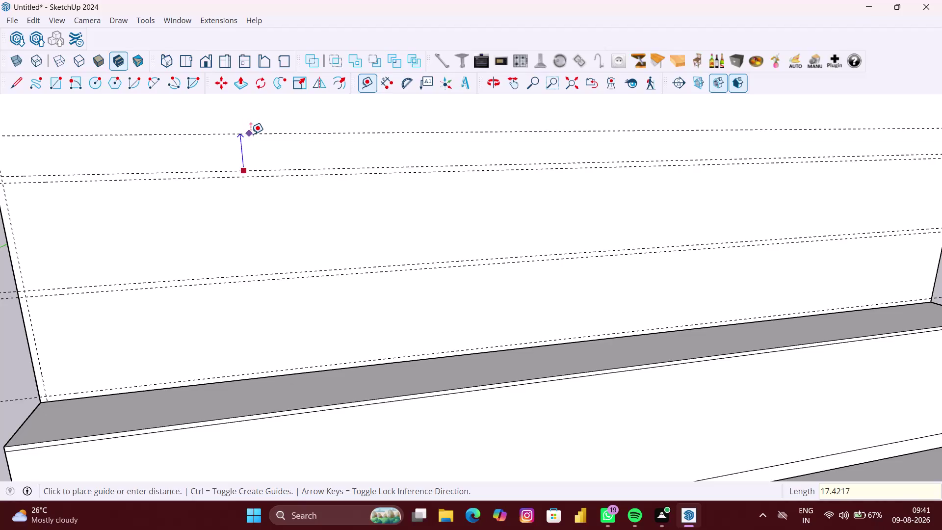
Place a horizontal guide 17.42 inches across the wall panel.
text(.42)
key(shift+quotedbl)
key(BackSpace)
key(BackSpace)
key(BackSpace)
key(BackSpace)
key(BackSpace)
key(BackSpace)
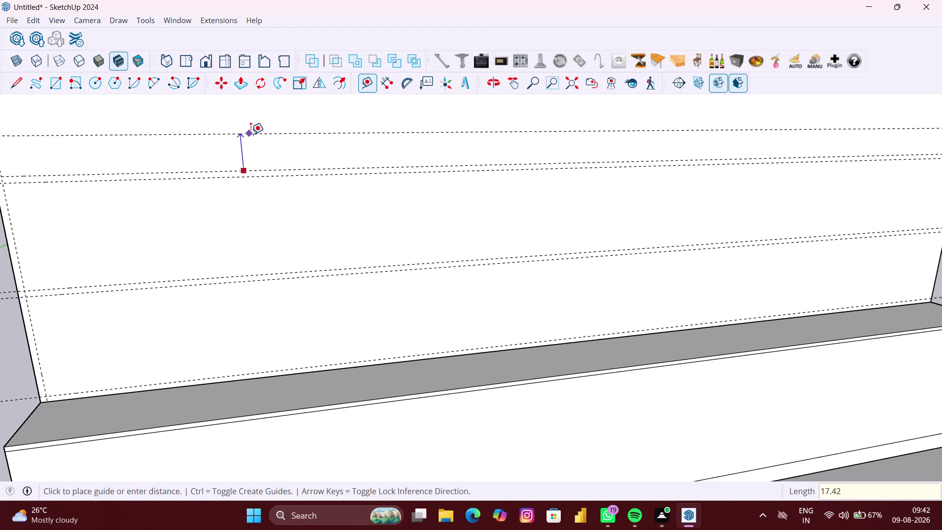
key(shift+quotedbl)
key(Return)
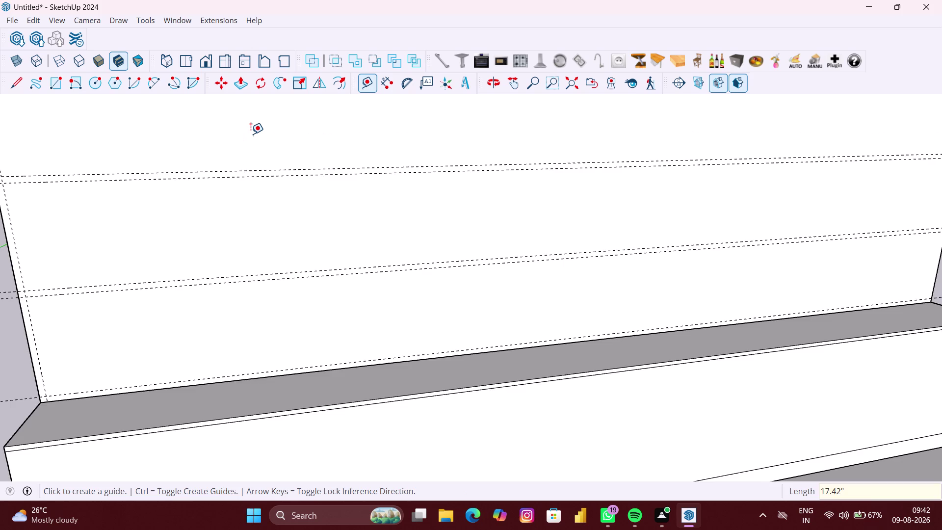
Orbit and zoom to the base's right-end corner and pick its end edge.
scroll(down, 3)
middle_drag(249, 133, 218, 143)
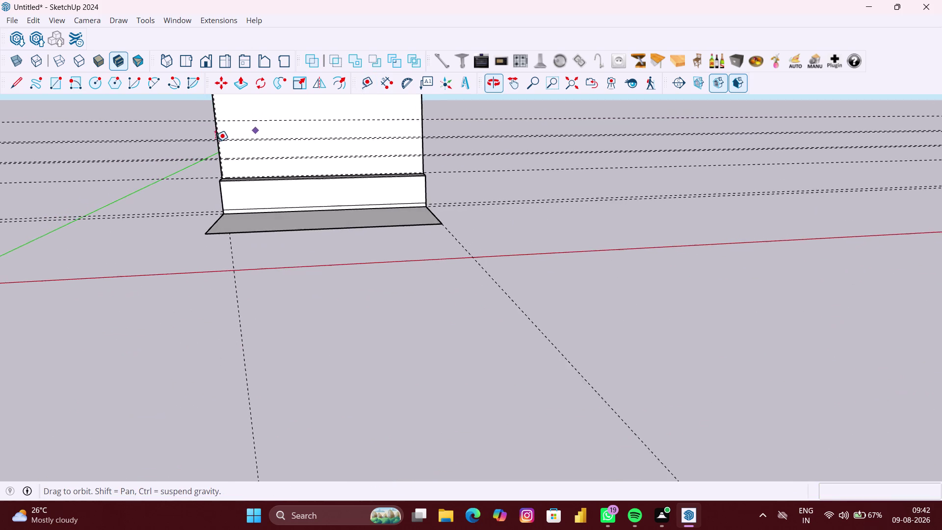
middle_drag(218, 143, 217, 142)
scroll(down, 3)
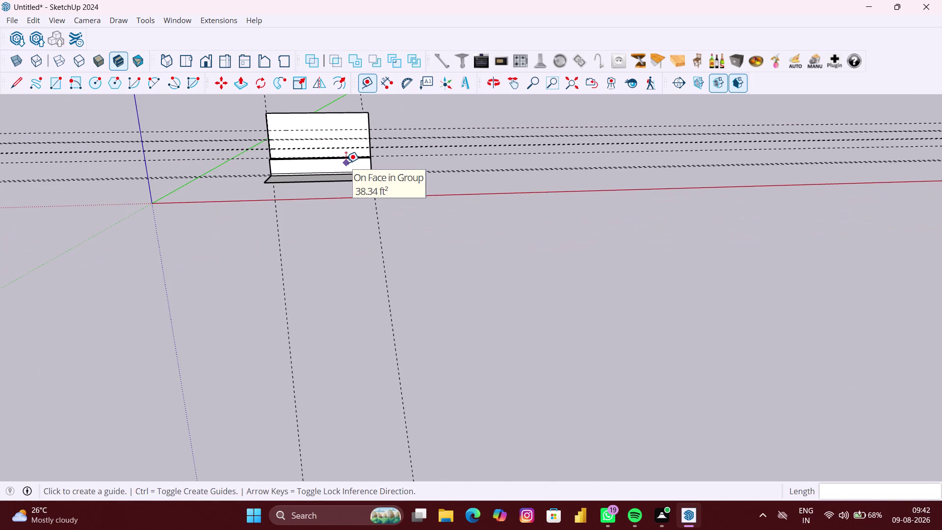
middle_drag(358, 169, 354, 171)
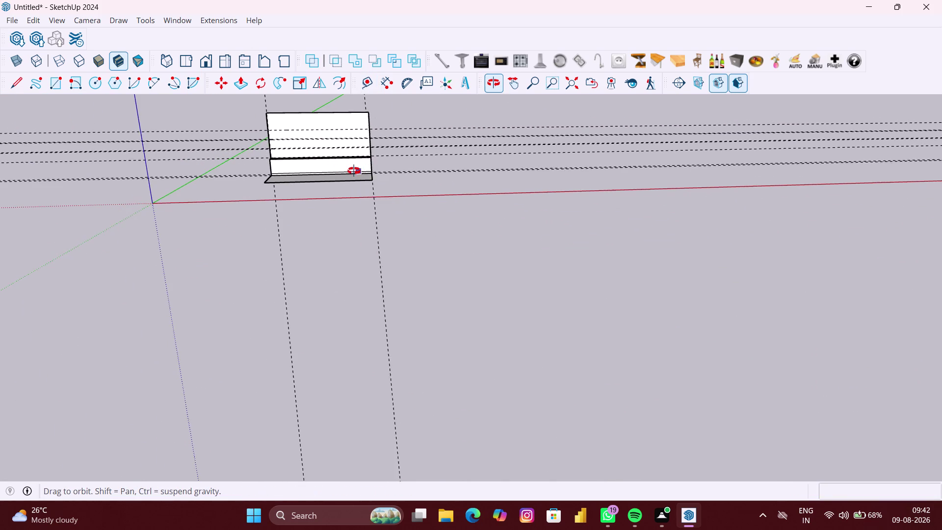
middle_drag(354, 171, 326, 171)
scroll(down, 3)
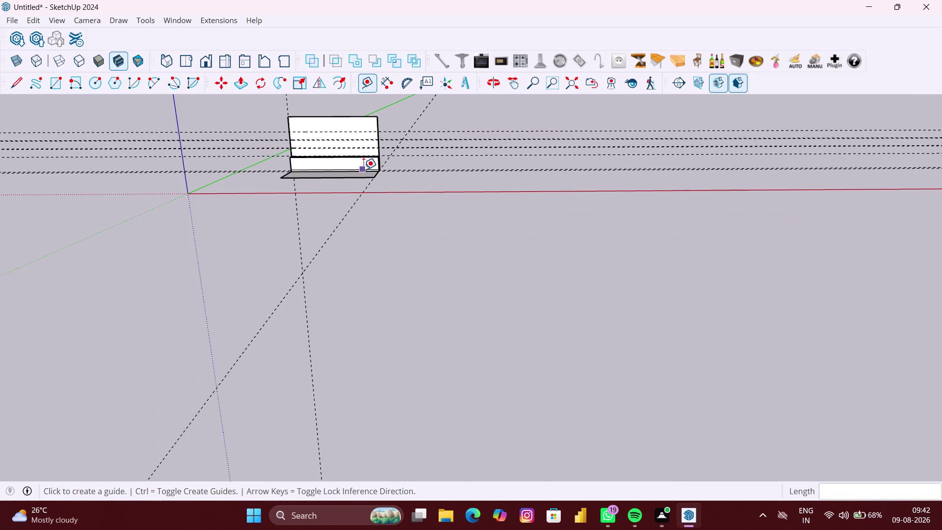
scroll(up, 3)
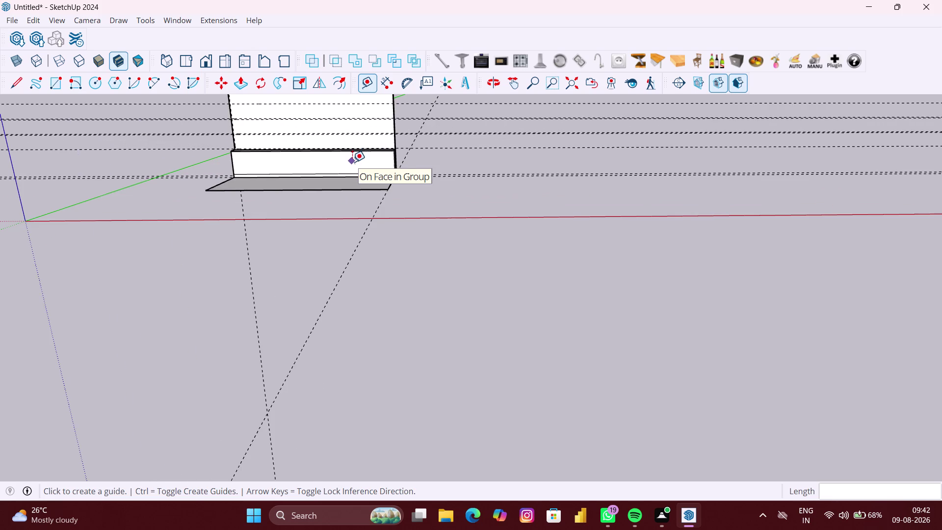
middle_drag(352, 162, 348, 198)
scroll(up, 3)
middle_drag(383, 205, 374, 208)
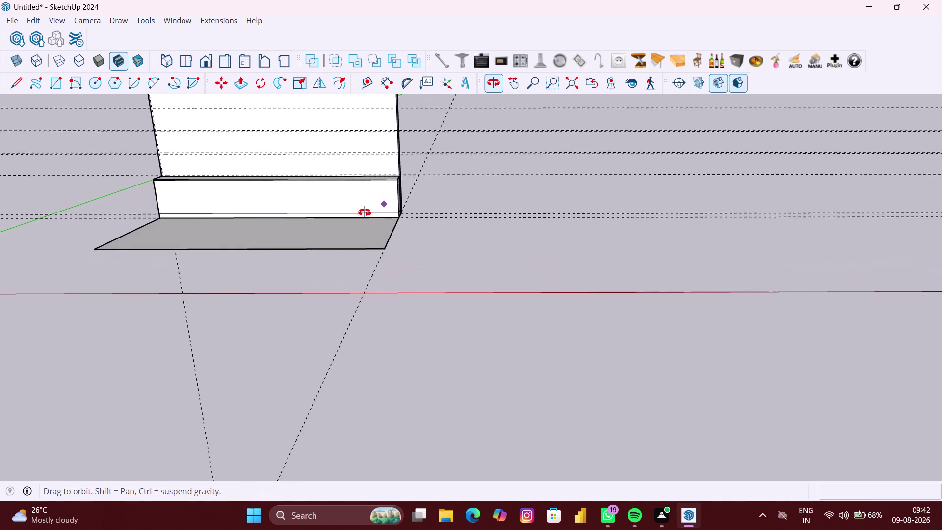
middle_drag(373, 209, 341, 218)
scroll(up, 3)
middle_drag(421, 214, 344, 218)
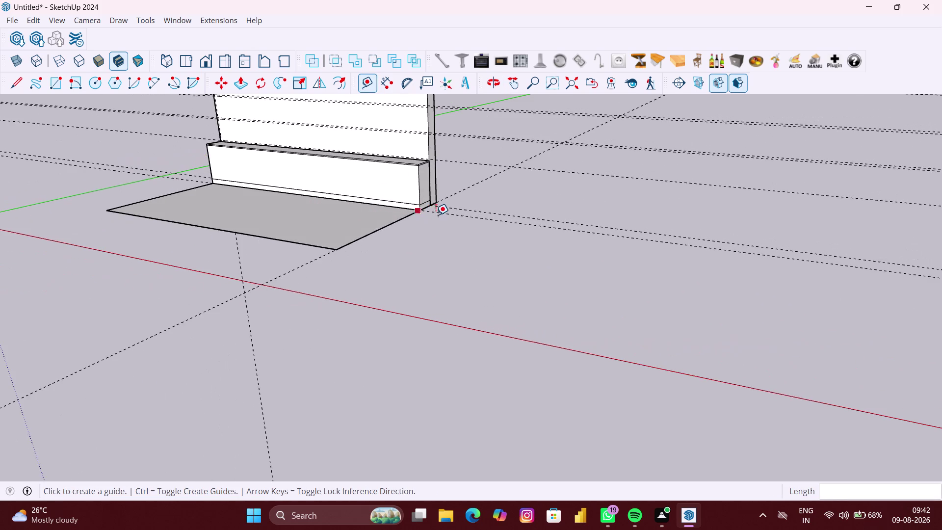
scroll(up, 3)
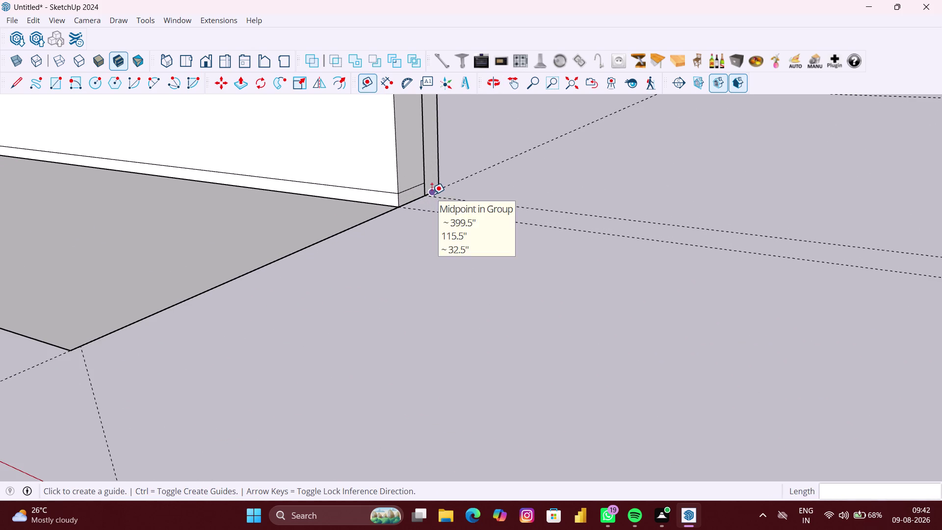
scroll(up, 3)
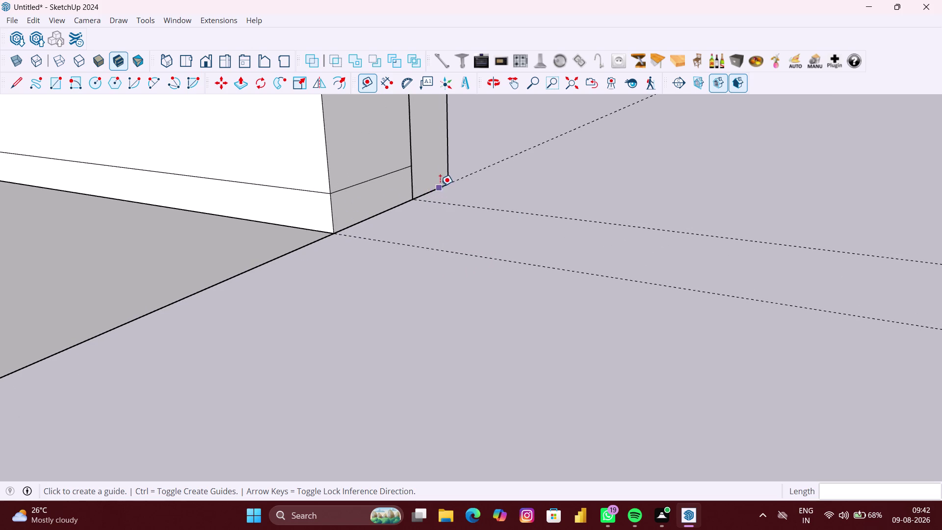
click(439, 185)
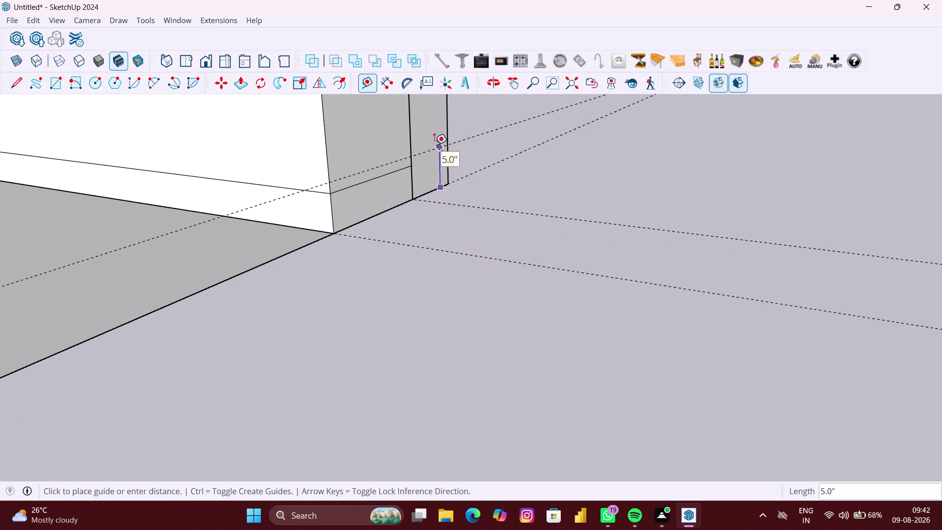
Enter an inch offset to set a guide from the base's end edge.
text(8)
text(7)
key(period)
text(84)
key(shift+quotedbl)
key(Return)
Orbit out from the base corner to face the whole wall panel.
scroll(down, 3)
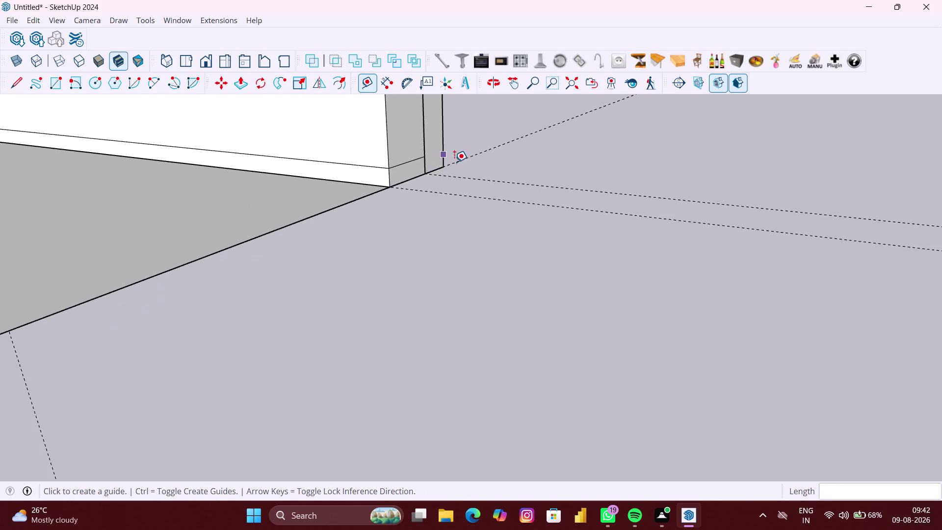
scroll(down, 3)
middle_drag(456, 165, 444, 416)
scroll(up, 3)
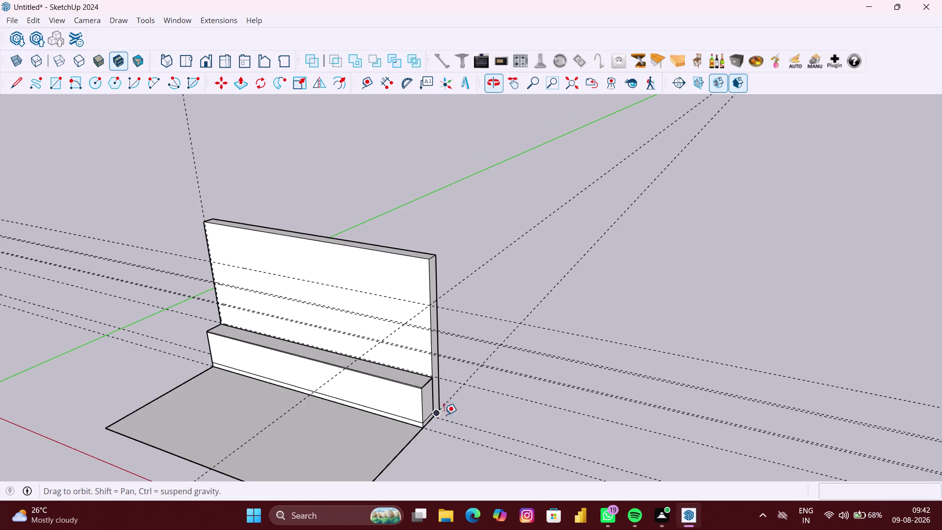
scroll(up, 3)
middle_drag(432, 313, 443, 308)
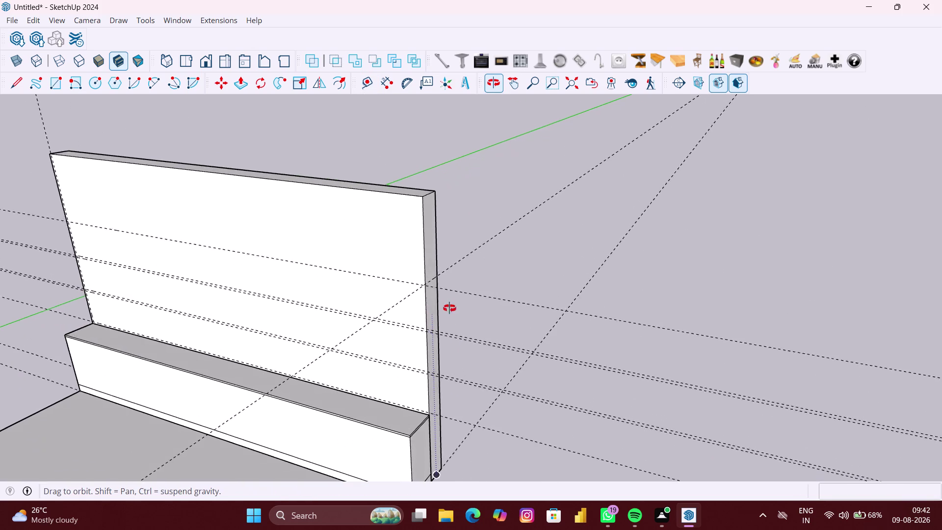
middle_drag(443, 308, 479, 296)
scroll(down, 3)
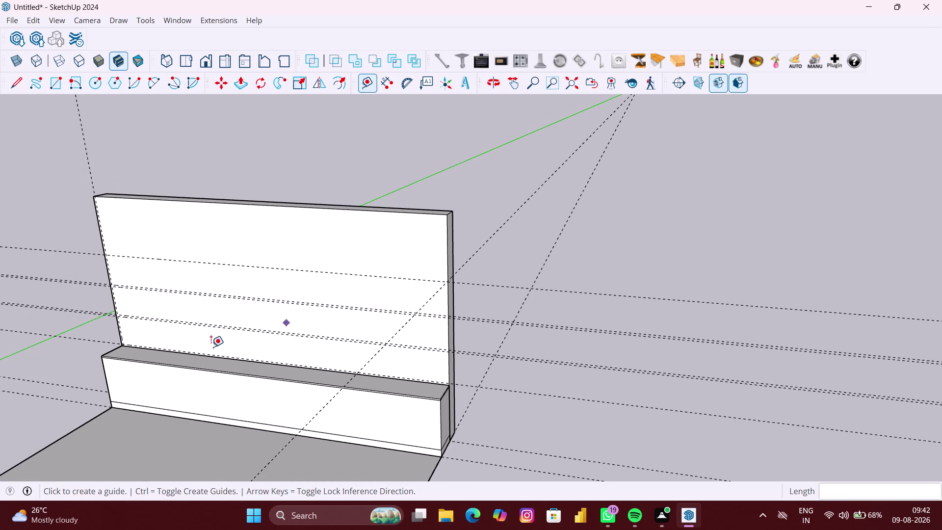
scroll(up, 3)
scroll(up, 3)
middle_drag(122, 259, 125, 259)
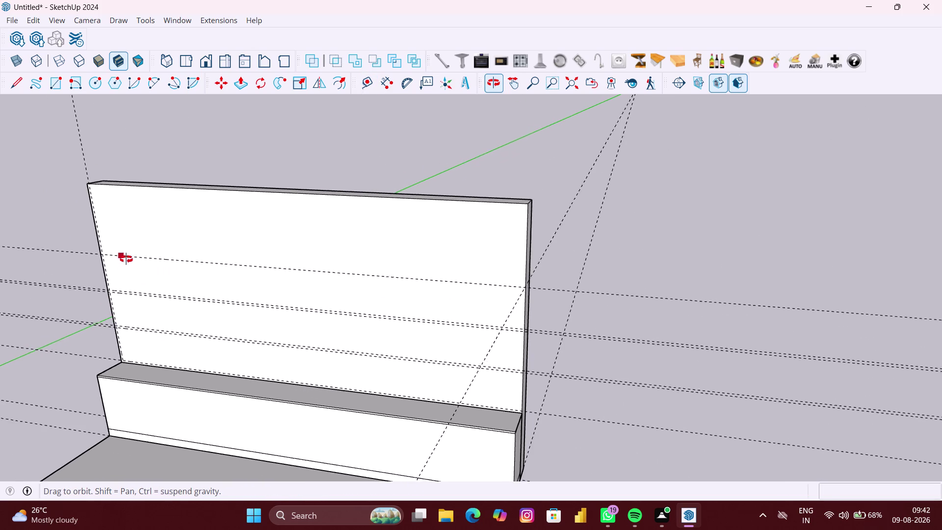
middle_drag(125, 259, 136, 257)
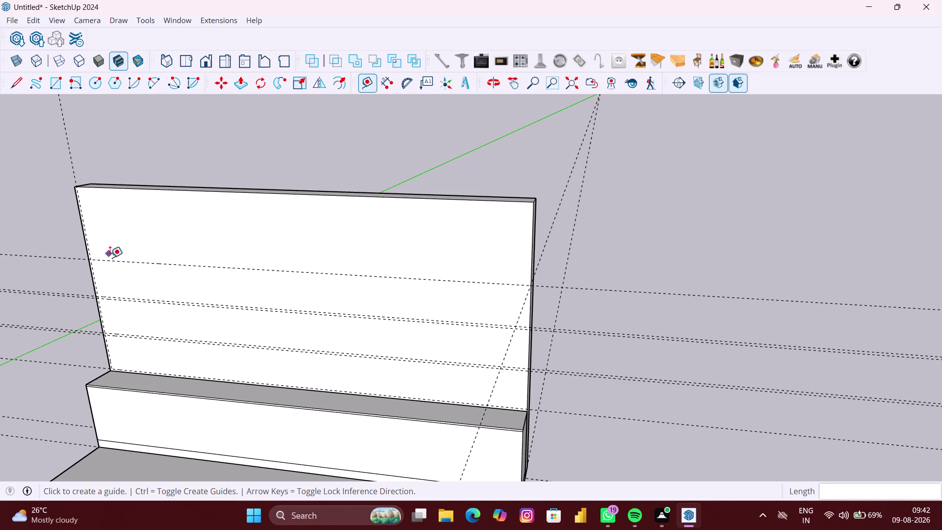
middle_drag(116, 270, 131, 261)
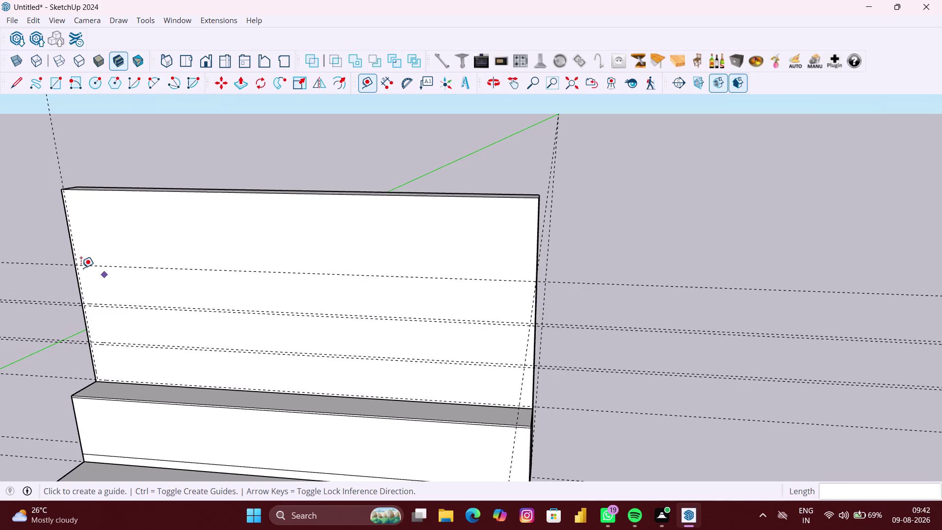
scroll(up, 3)
Place a guide 1 inch from the panel's upper guide.
click(96, 263)
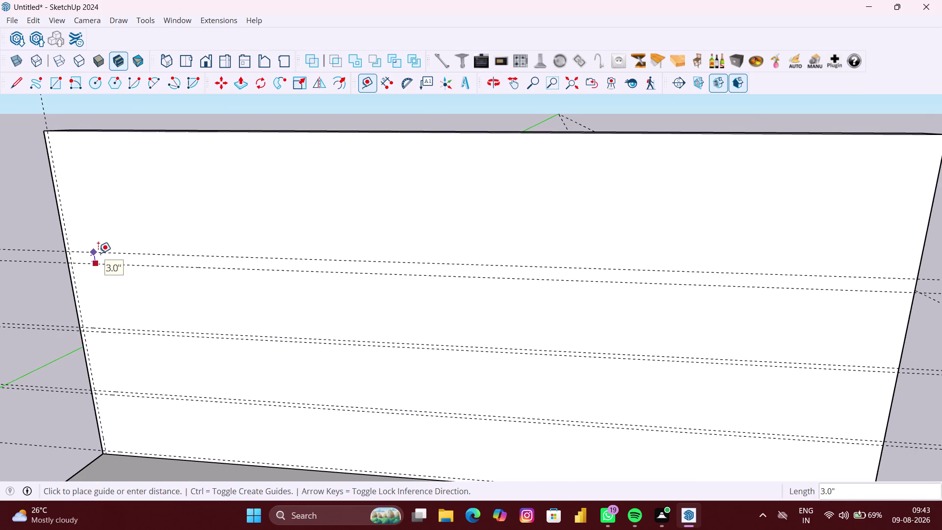
key(Up)
key(1)
key(shift+quotedbl)
key(Return)
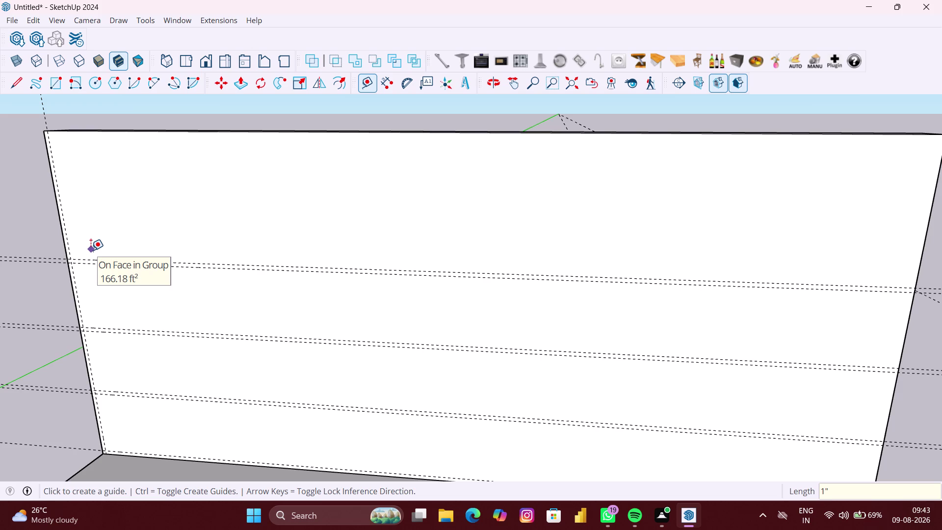
Add a 20 mm guide offset from the upper guide, then undo it.
scroll(up, 3)
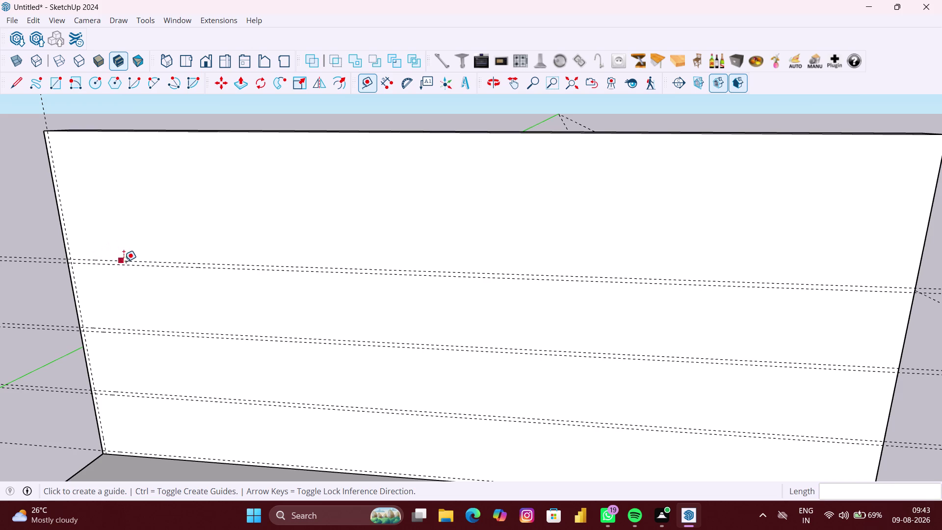
scroll(up, 3)
click(124, 261)
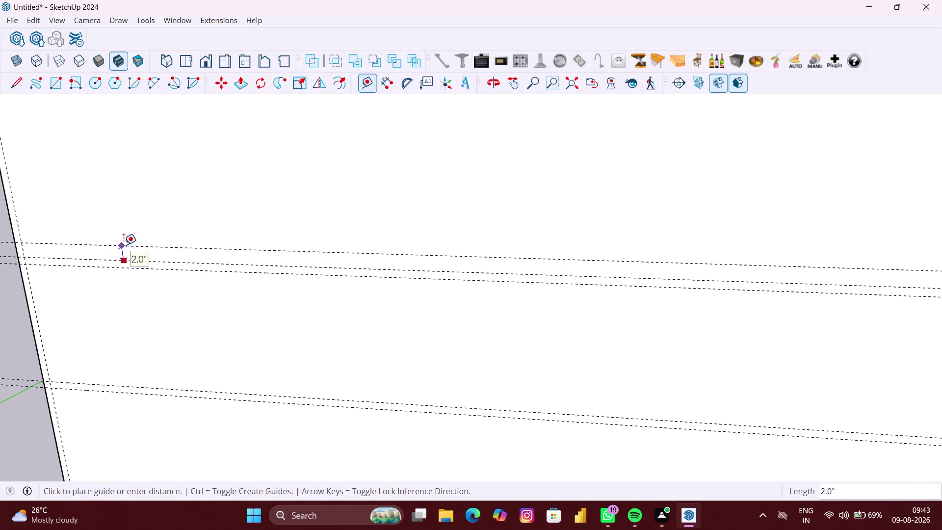
text(20)
text(MM)
key(Return)
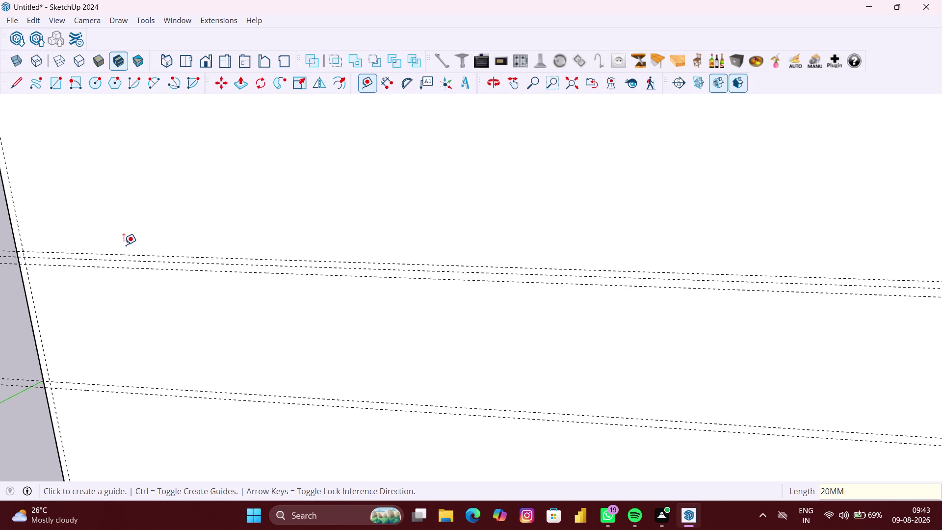
scroll(down, 3)
scroll(up, 3)
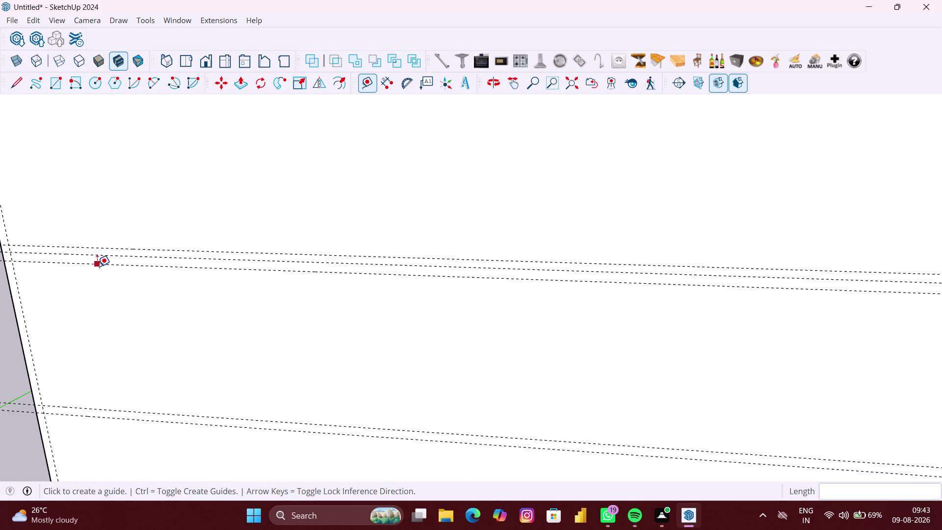
scroll(up, 3)
scroll(up, 3)
key(ctrl+z)
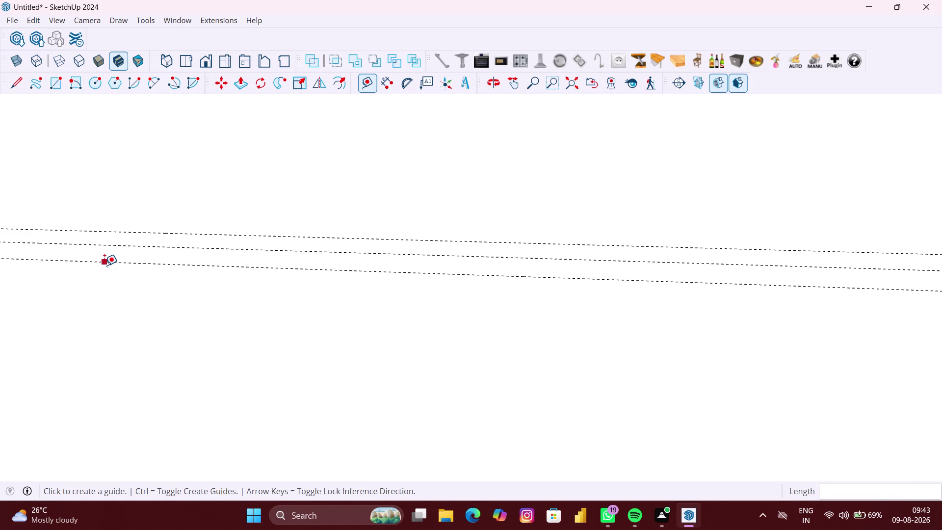
Orbit back out to the panel and cancel an unfinished guide from the base edge.
scroll(down, 3)
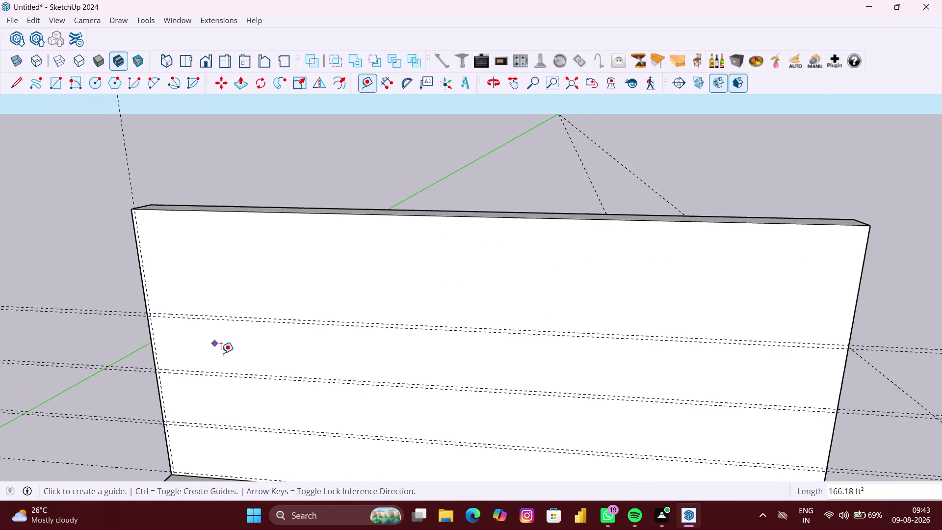
scroll(down, 3)
middle_drag(222, 353, 235, 250)
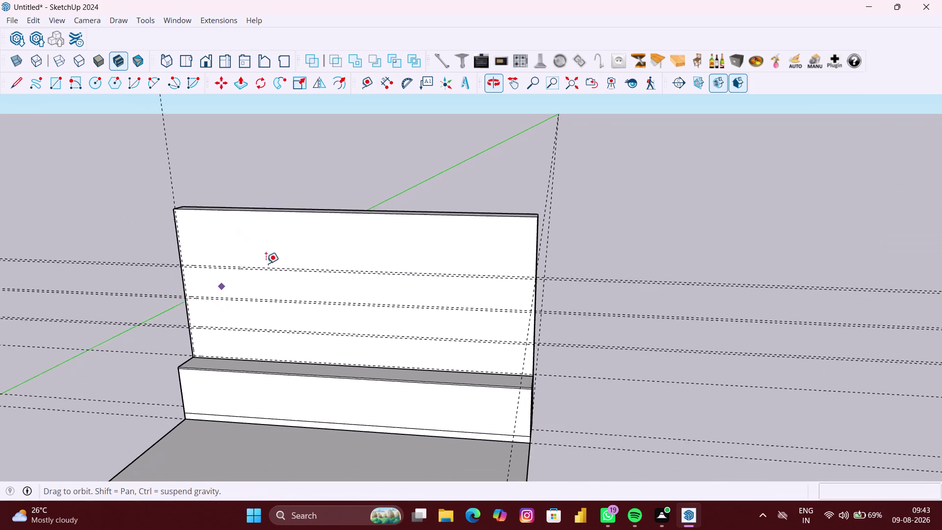
scroll(up, 3)
scroll(up, 3)
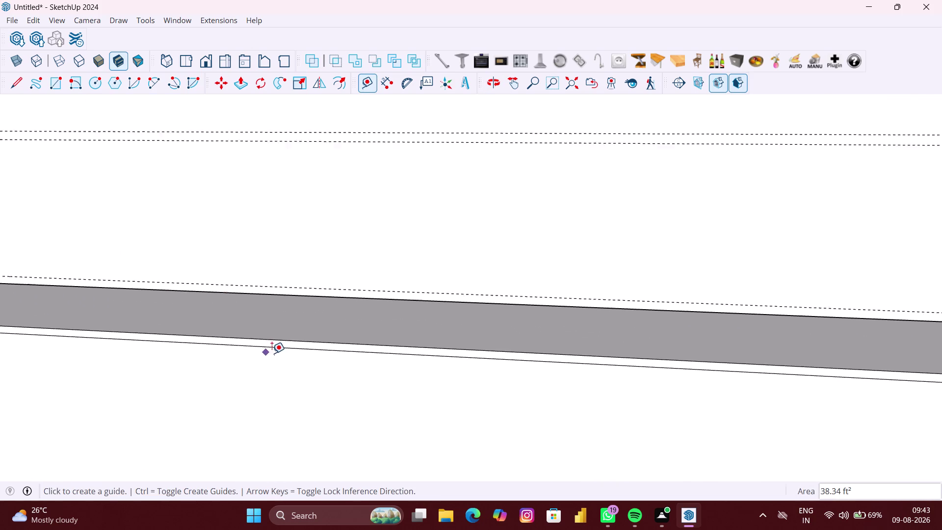
scroll(up, 3)
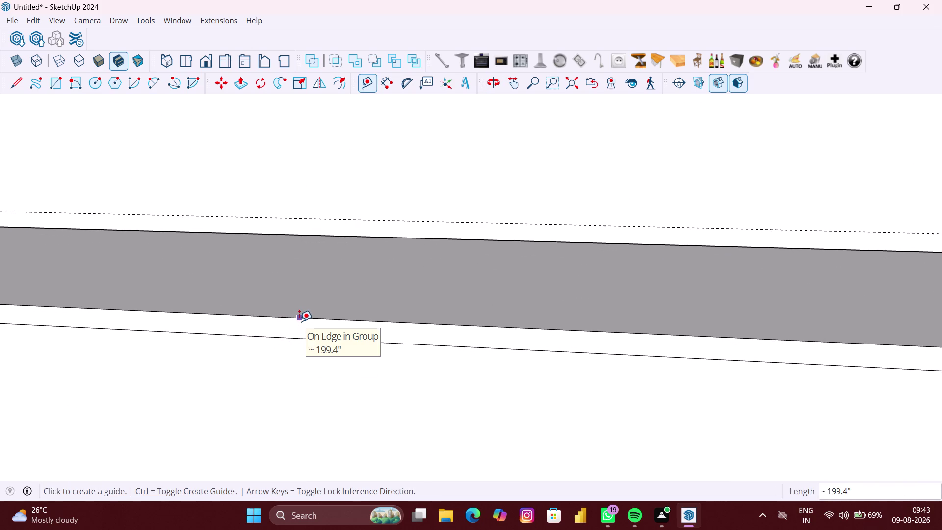
click(300, 321)
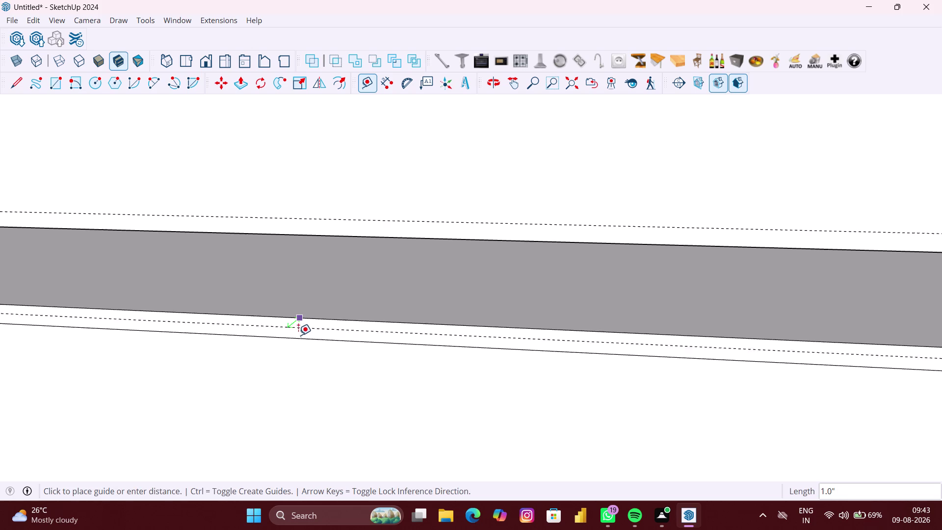
key(space)
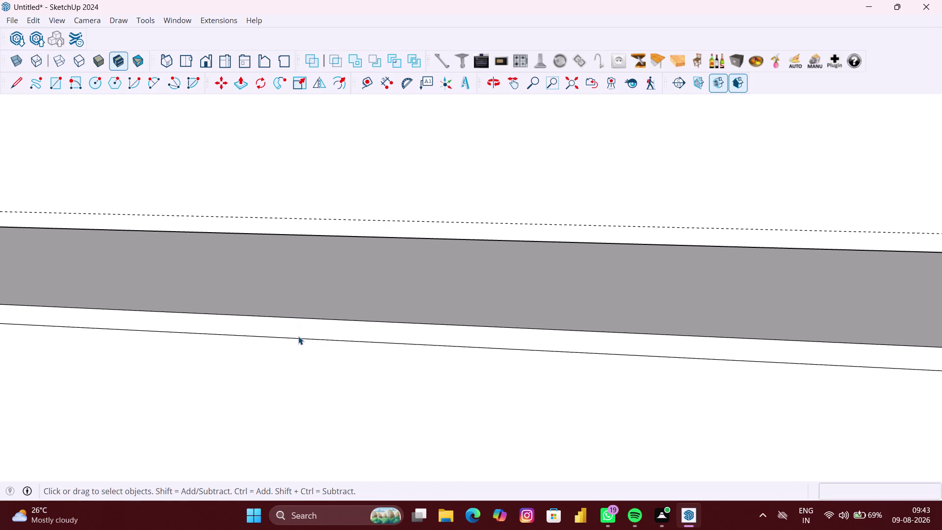
scroll(down, 3)
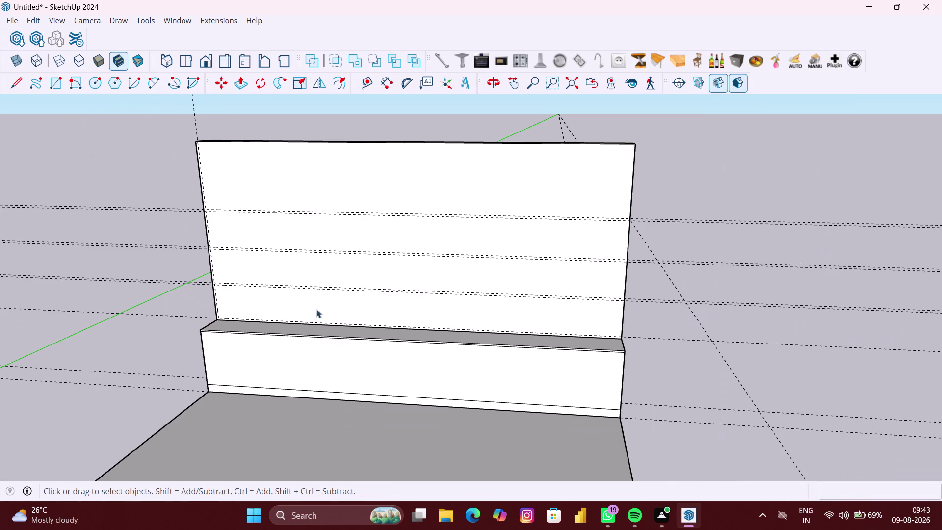
scroll(up, 3)
middle_drag(336, 214, 335, 245)
Add a 20 mm guide offset from an existing guide, then undo it.
scroll(up, 3)
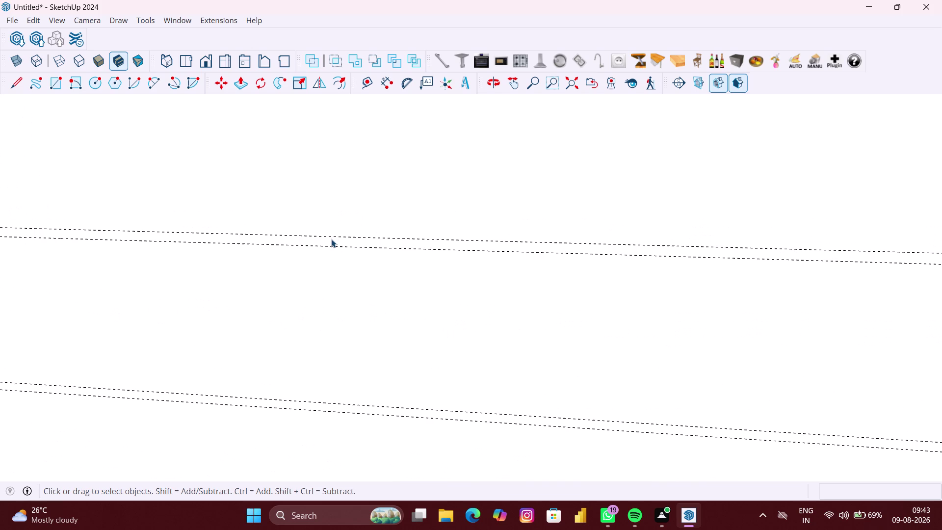
click(367, 87)
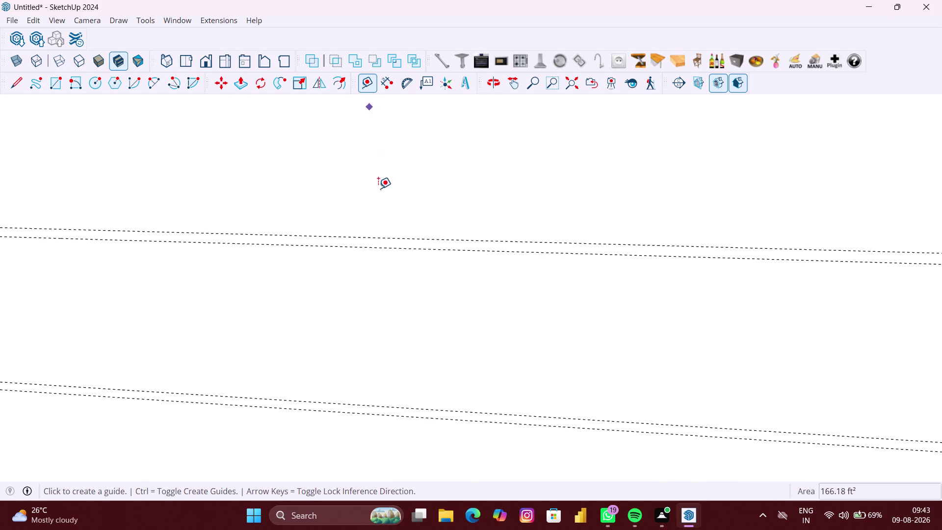
scroll(up, 3)
click(374, 237)
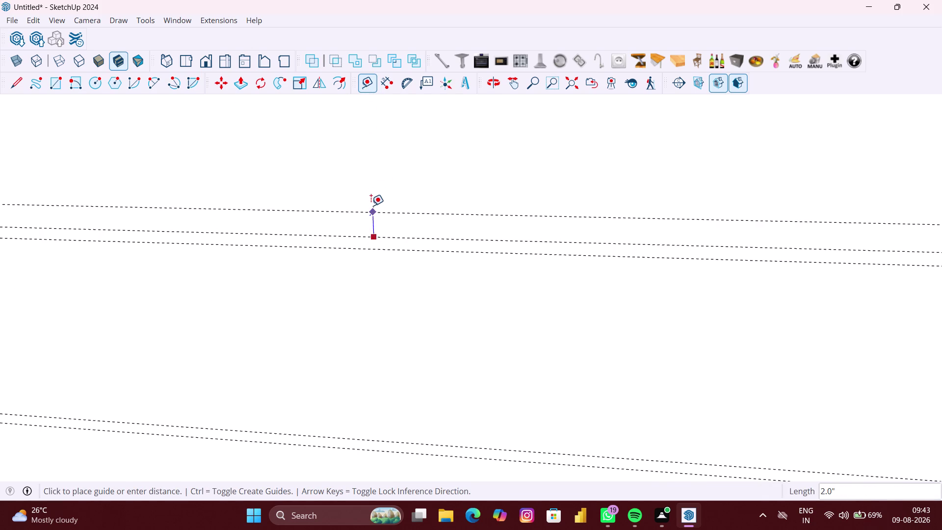
text(20)
text(M)
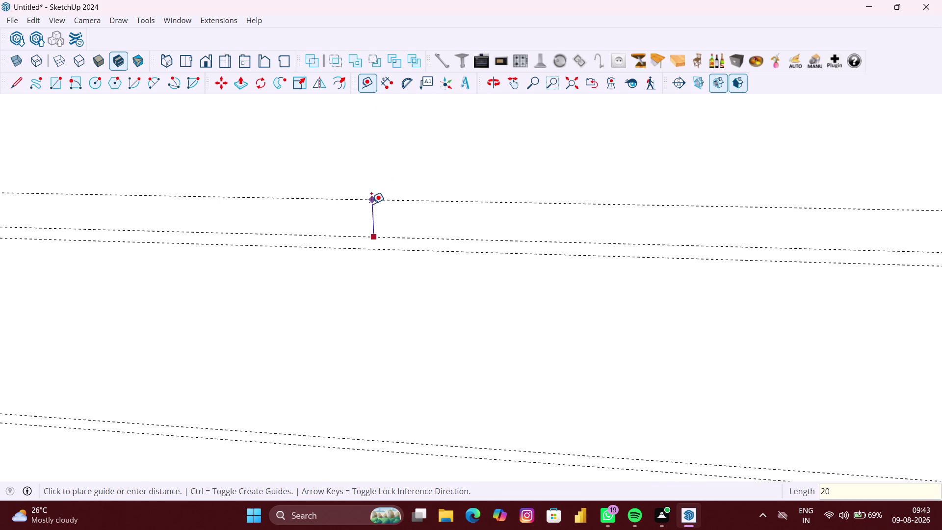
text(M)
key(Return)
scroll(down, 3)
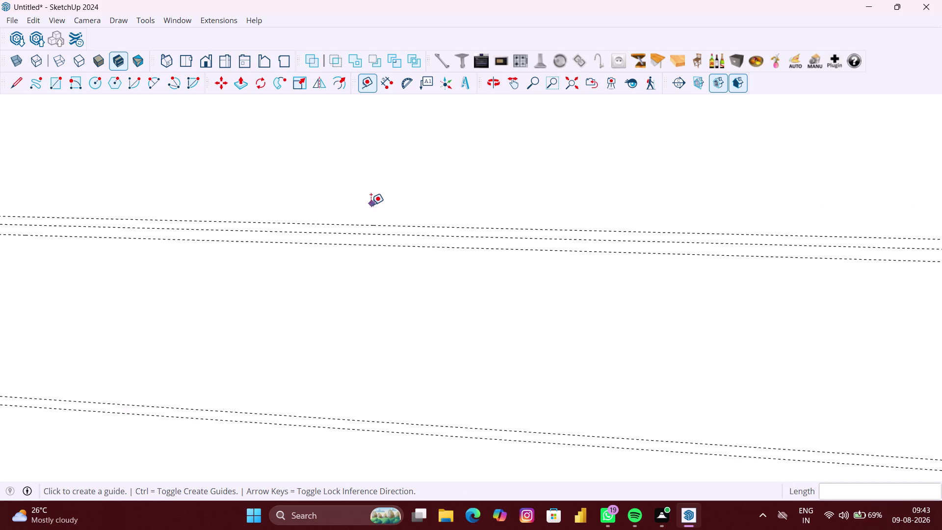
scroll(down, 3)
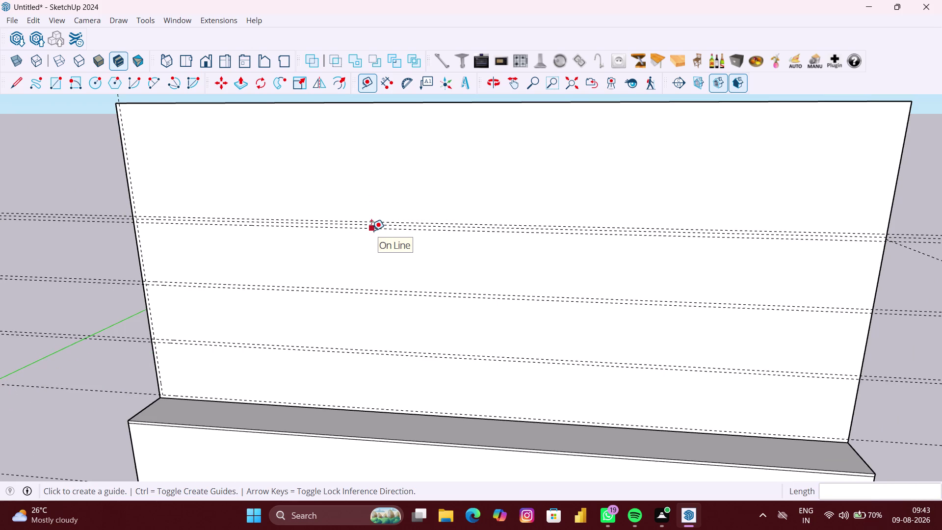
key(ctrl+z)
Place a guide just below the upper guide, then orbit out to the panel and base.
scroll(up, 3)
click(375, 223)
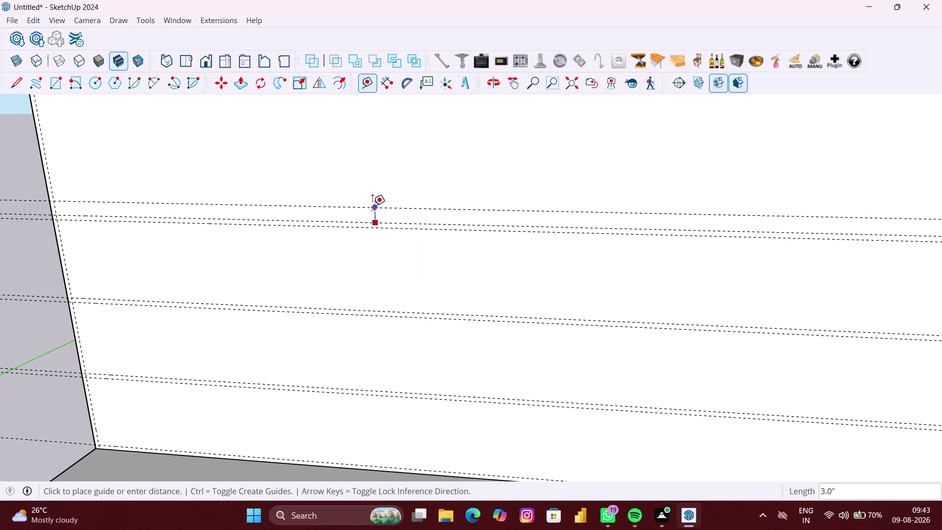
click(372, 206)
scroll(down, 3)
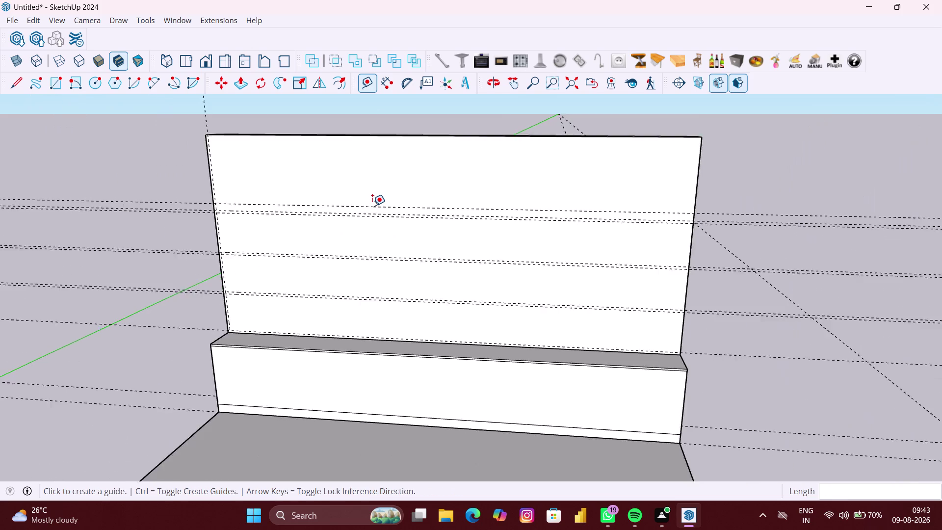
scroll(down, 3)
scroll(down, 3)
key(space)
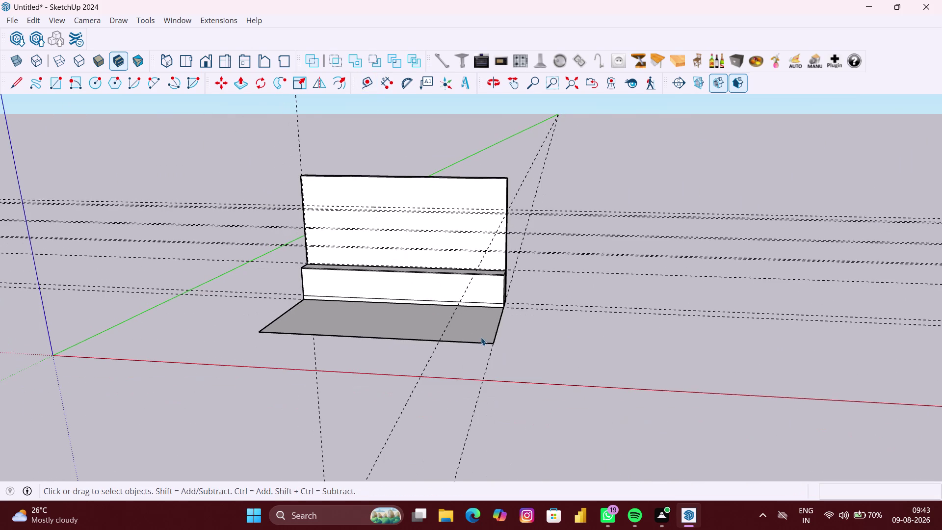
scroll(up, 3)
middle_drag(481, 333, 506, 335)
scroll(up, 3)
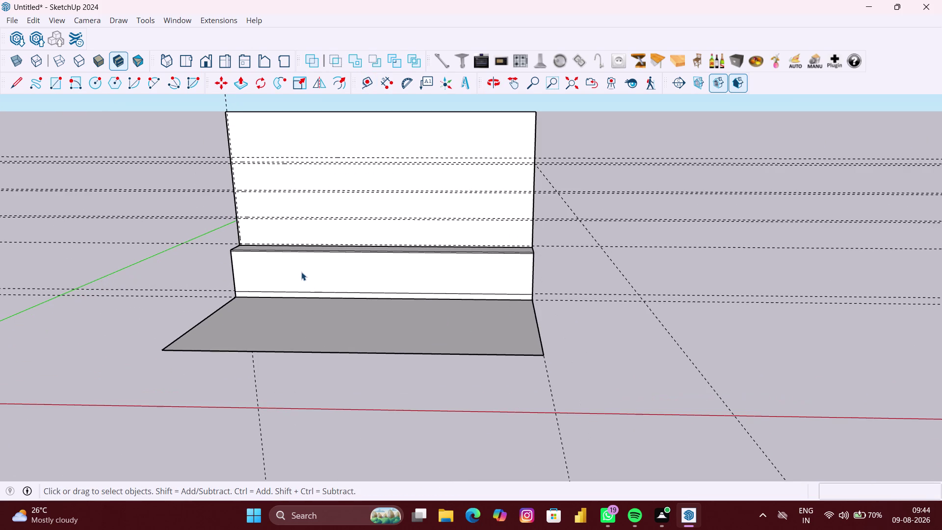
scroll(up, 3)
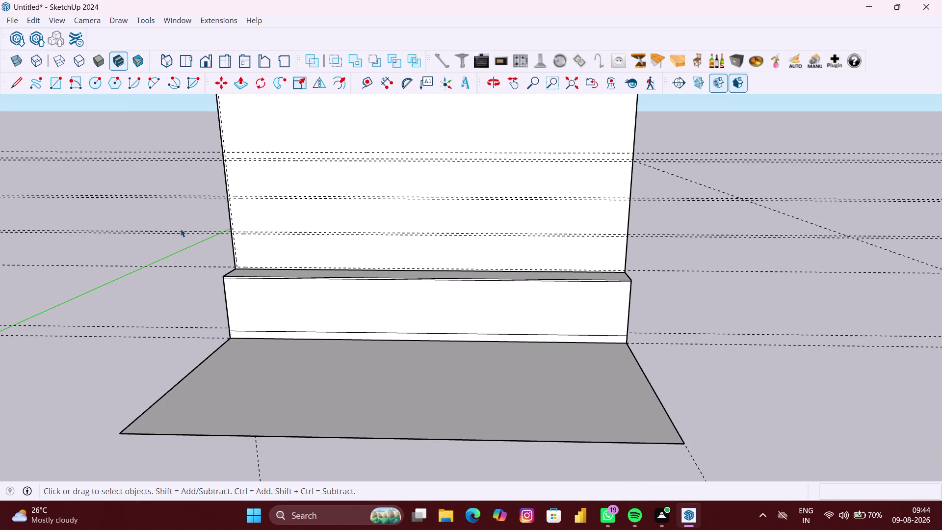
Make the selected panel geometry a group and clear the selection.
right_click(164, 244)
click(192, 283)
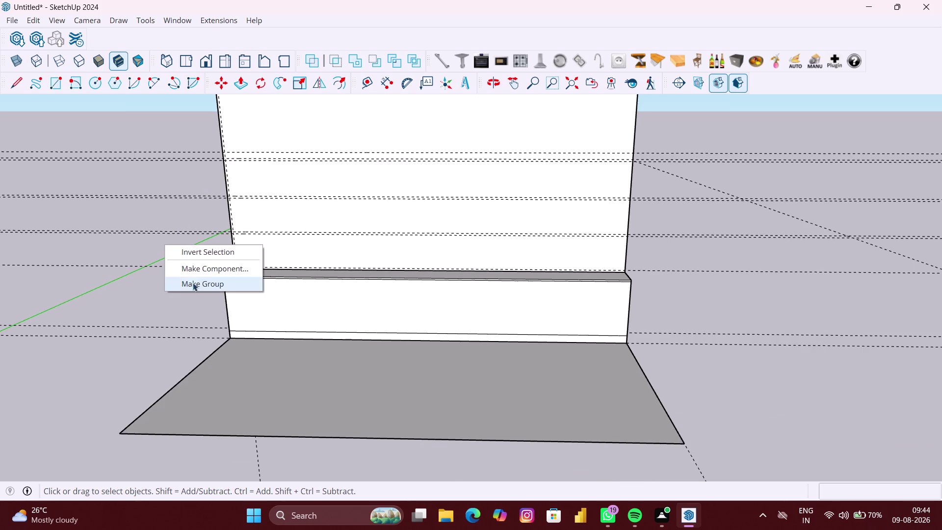
scroll(up, 3)
middle_drag(240, 261, 251, 259)
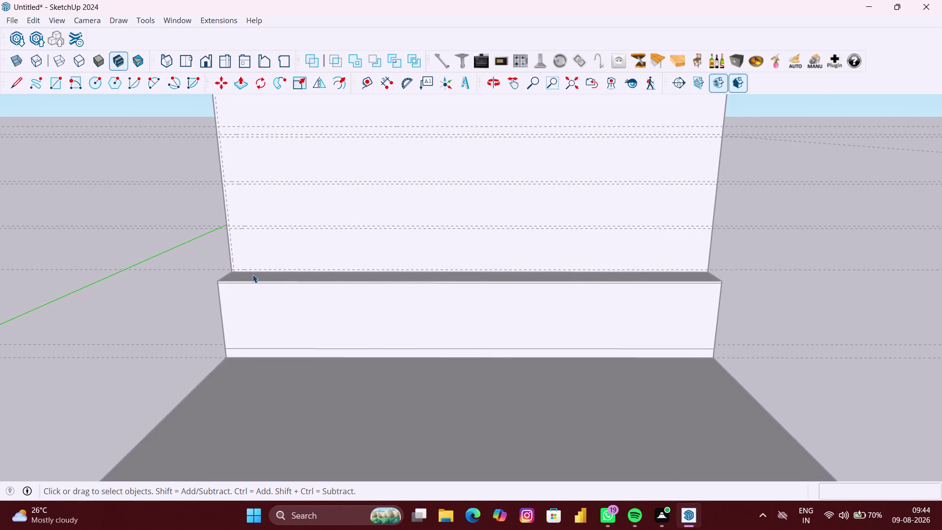
scroll(down, 3)
scroll(down, 3)
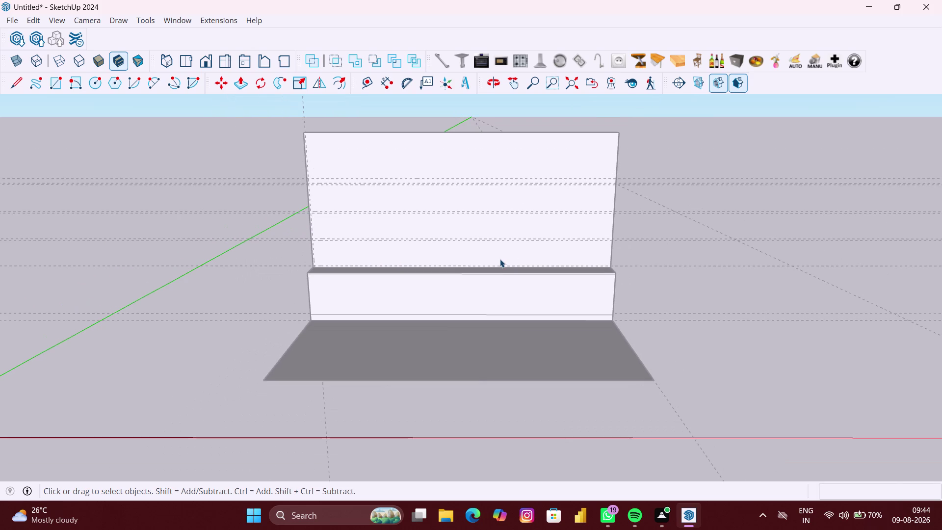
key(space)
click(303, 233)
Zoom in on the upper panel's left edge with the Tape Measure active.
scroll(up, 3)
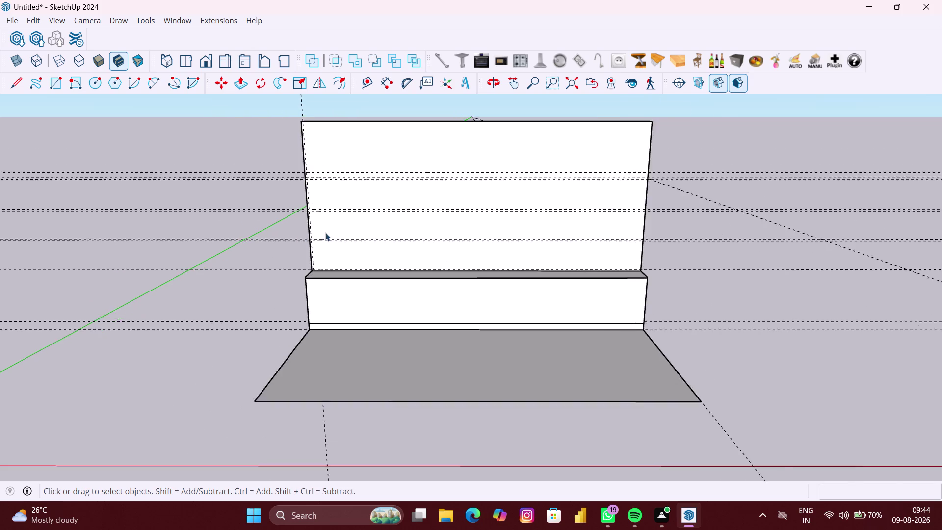
scroll(up, 3)
middle_drag(321, 231, 314, 231)
scroll(up, 3)
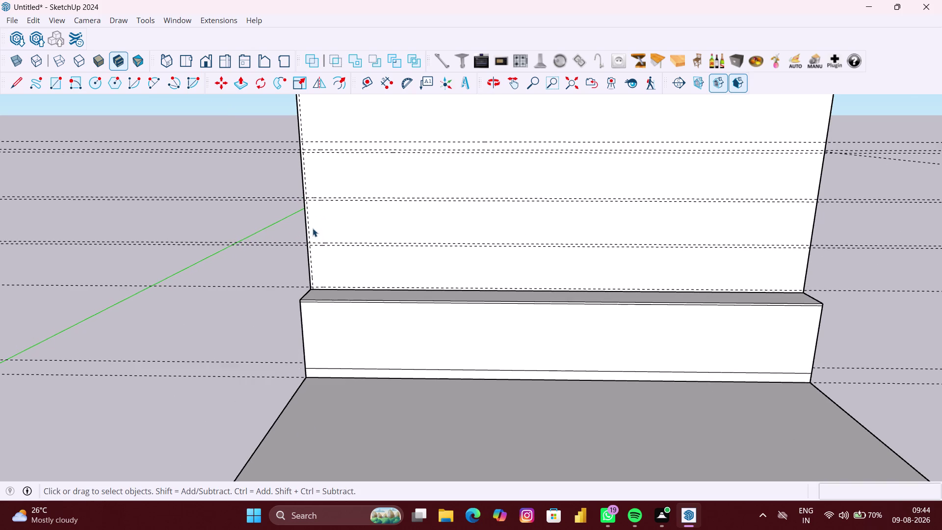
scroll(up, 3)
scroll(up, 3)
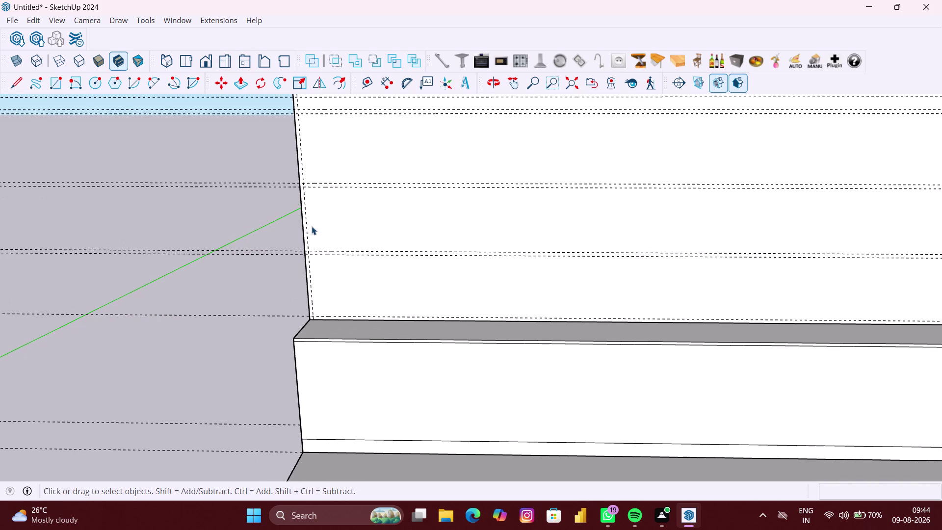
scroll(up, 3)
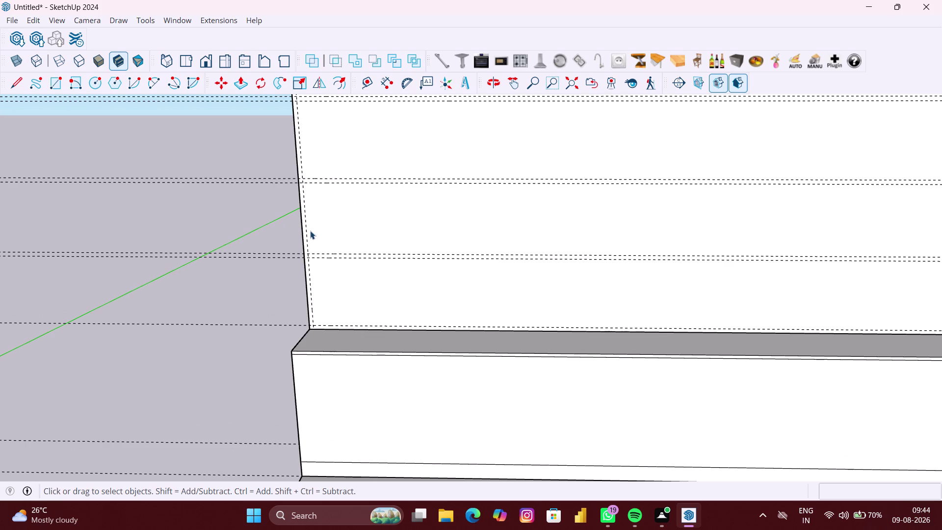
click(371, 86)
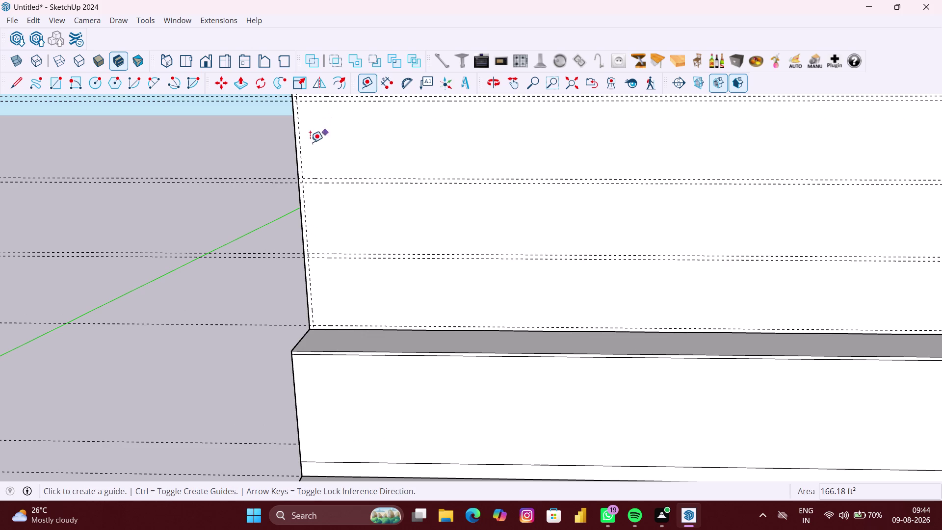
Place a 16.45-inch column guide from the panel's left edge, then a 1-inch divider guide.
scroll(up, 3)
scroll(up, 3)
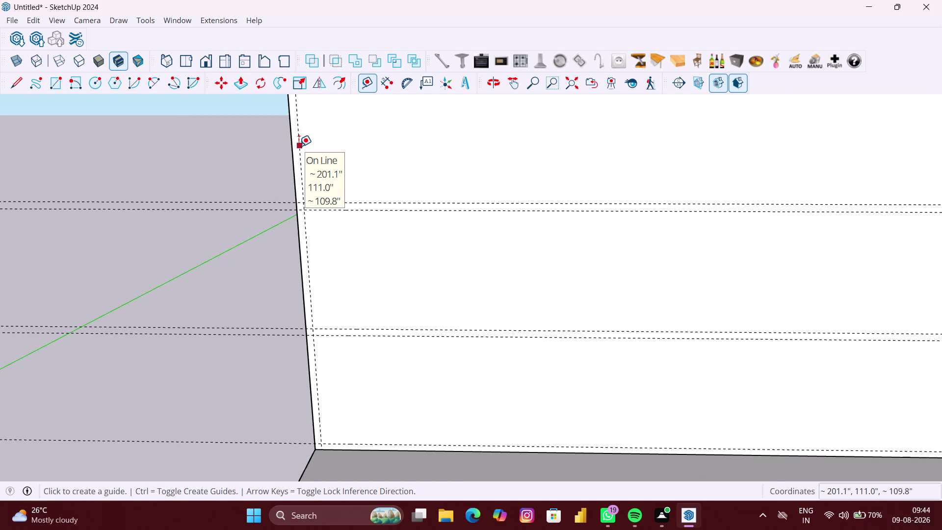
click(299, 146)
text(1)
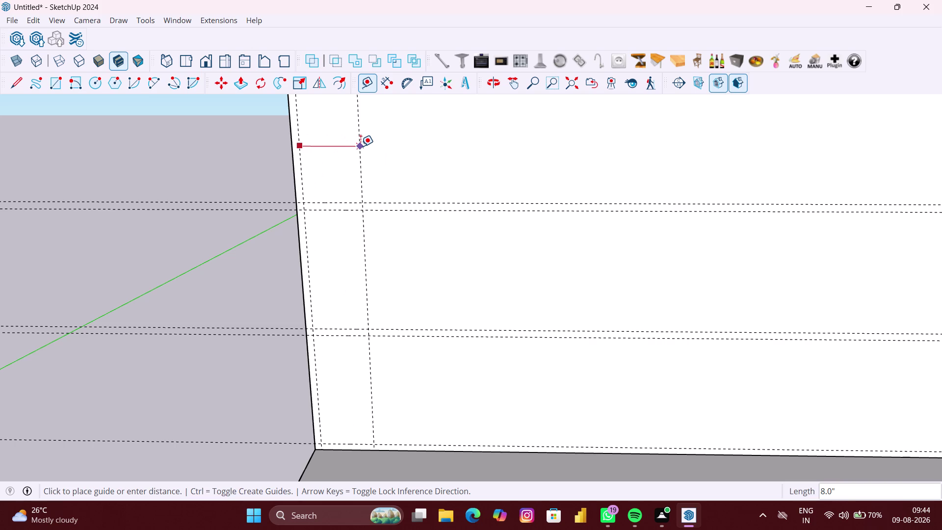
text(6)
key(period)
text(45)
text(")
key(Return)
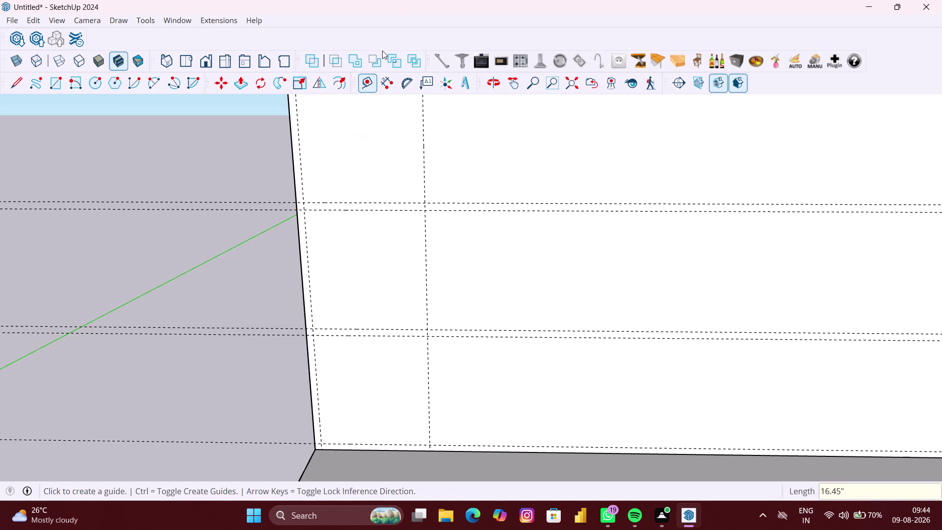
scroll(down, 3)
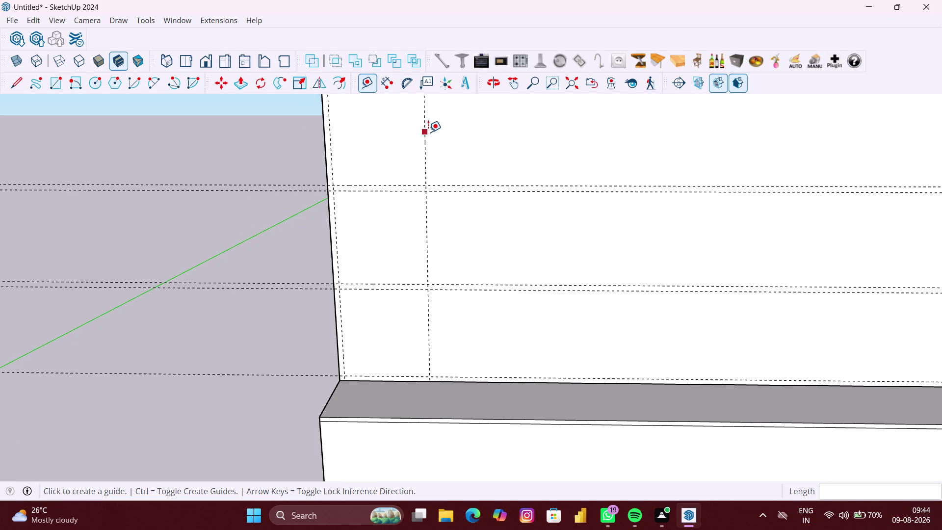
click(429, 132)
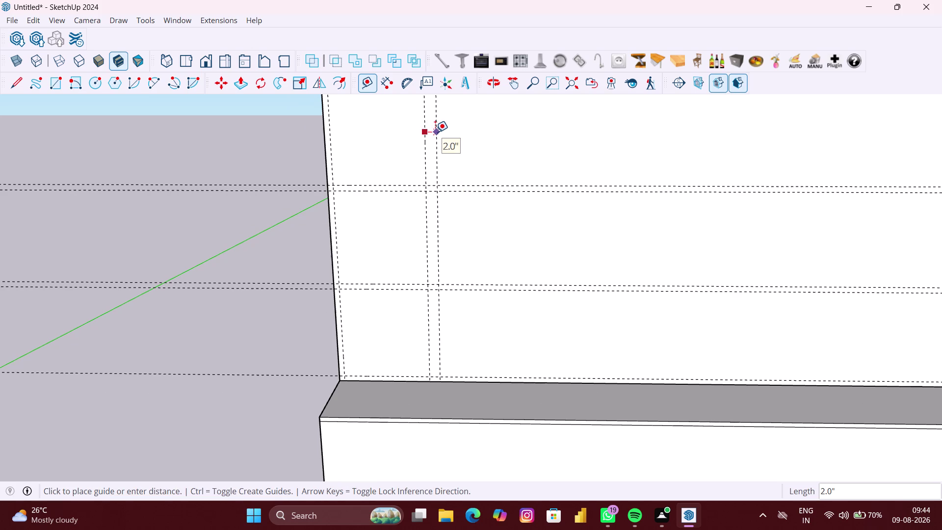
text(1")
key(Return)
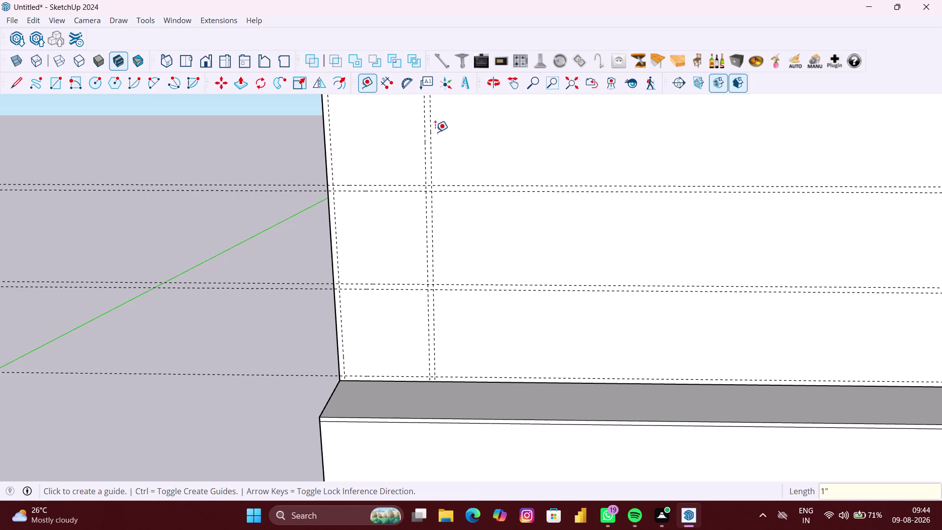
Add the next 16.45-inch column guide and its 1-inch divider guide.
click(433, 131)
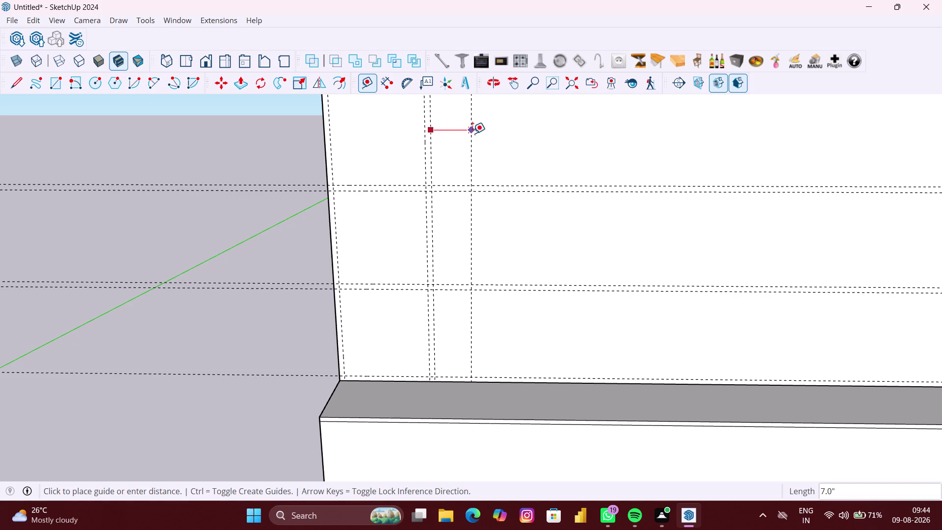
text(16)
text(.45)
text(")
key(Return)
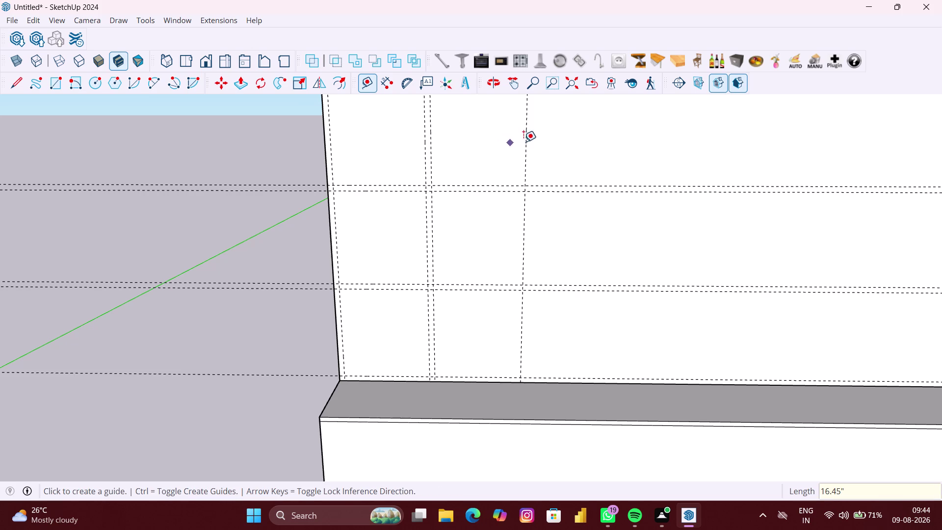
click(527, 138)
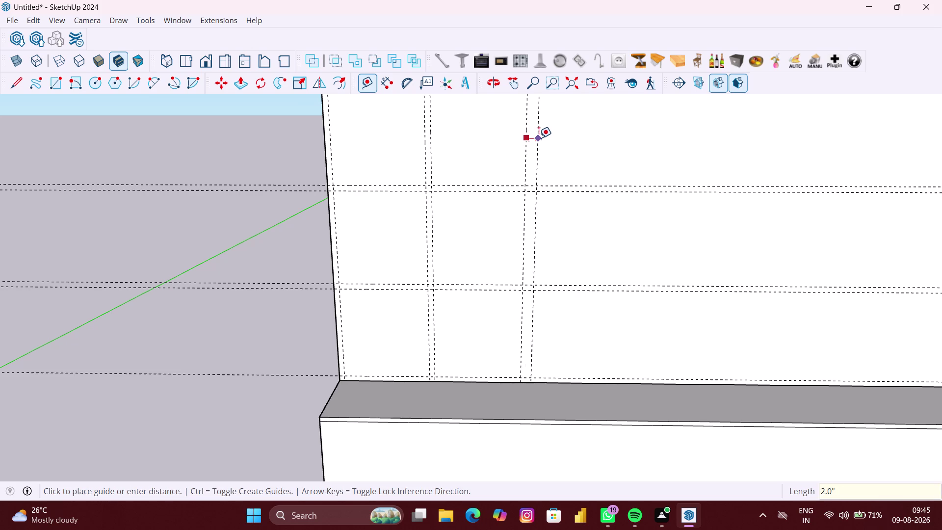
text(1")
key(Return)
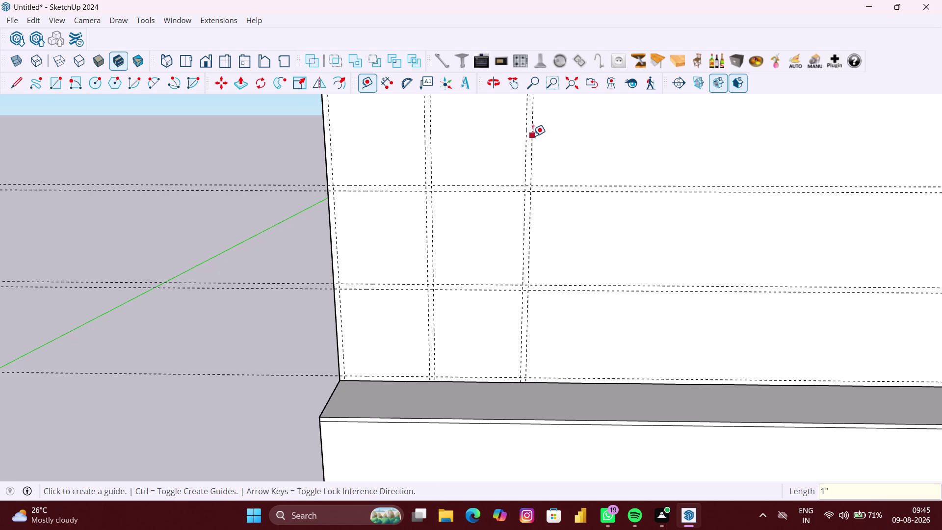
Add a third 16.45-inch column guide followed by a 1-inch divider guide.
click(531, 136)
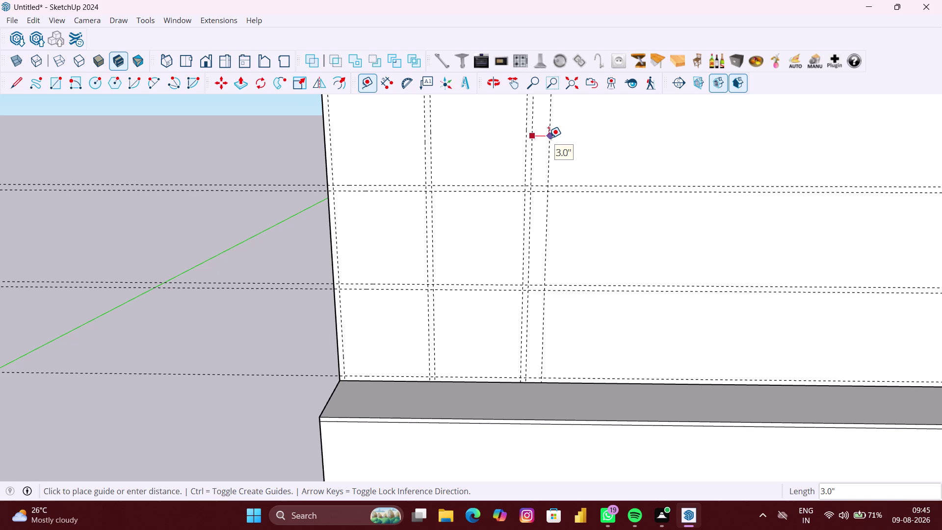
text(1)
text(6.45")
key(Return)
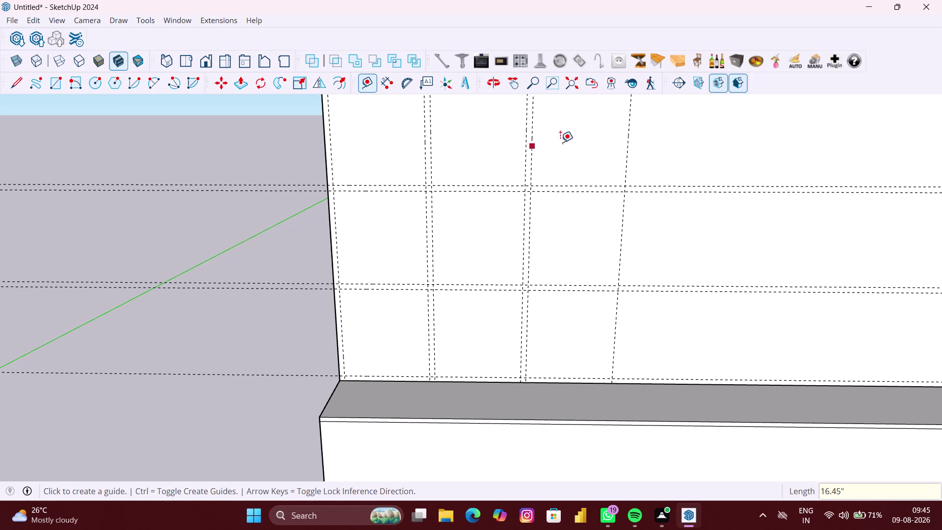
click(628, 150)
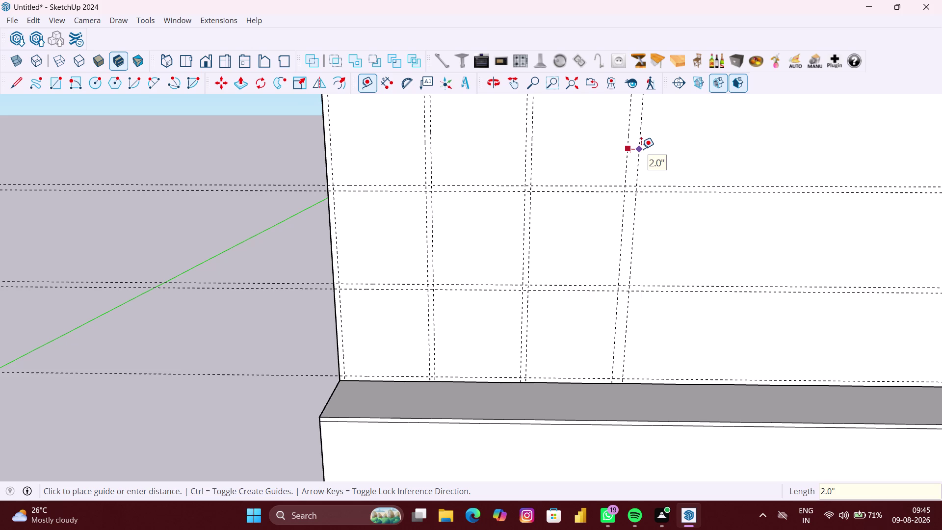
text(1")
key(Return)
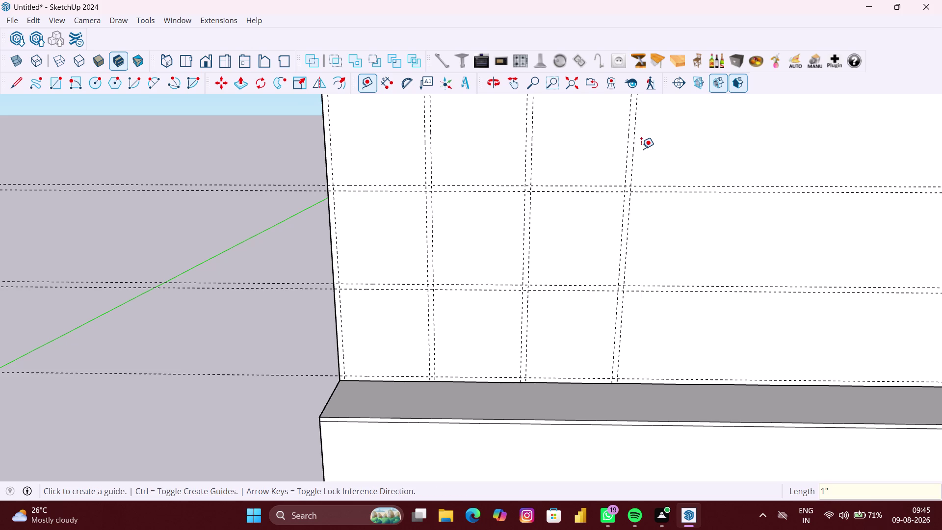
scroll(down, 3)
Swing the view to the panel's right end and place a guide 1 inch from the edge.
scroll(down, 3)
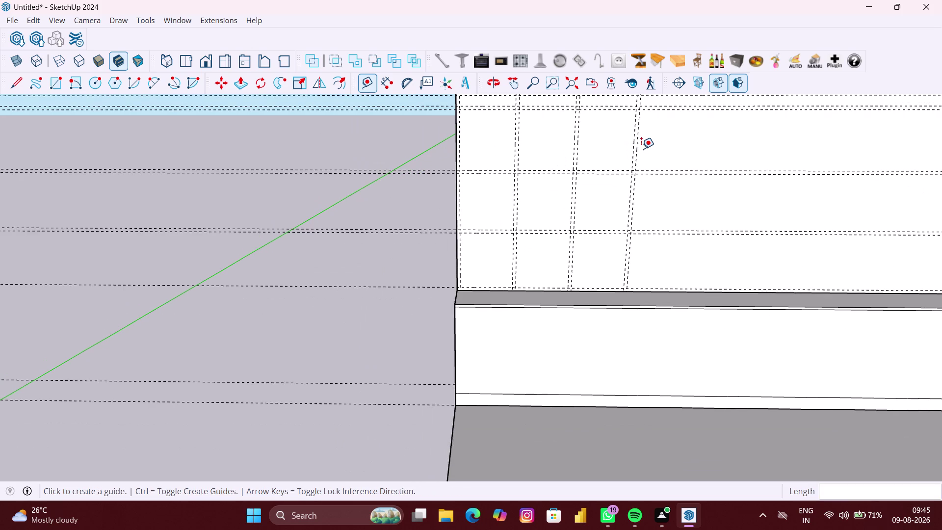
middle_drag(641, 148, 508, 159)
scroll(down, 3)
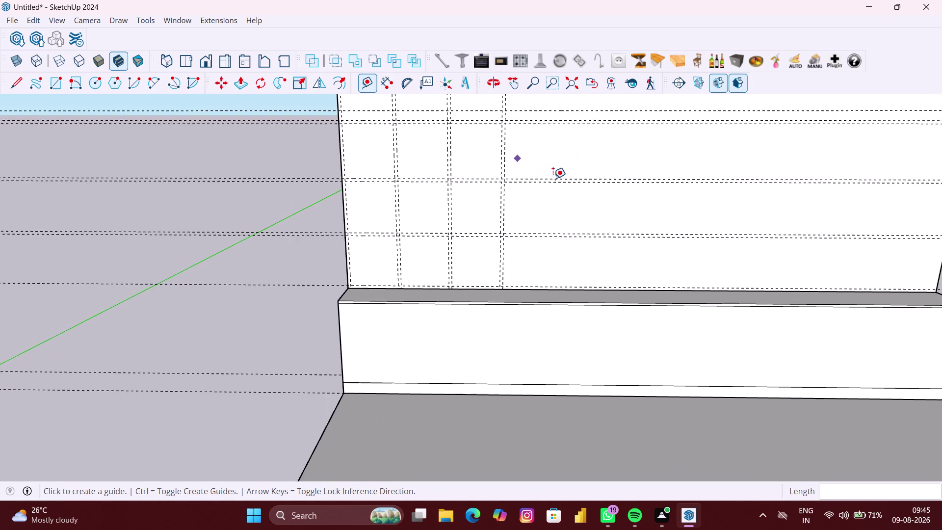
scroll(down, 3)
middle_drag(625, 189, 517, 194)
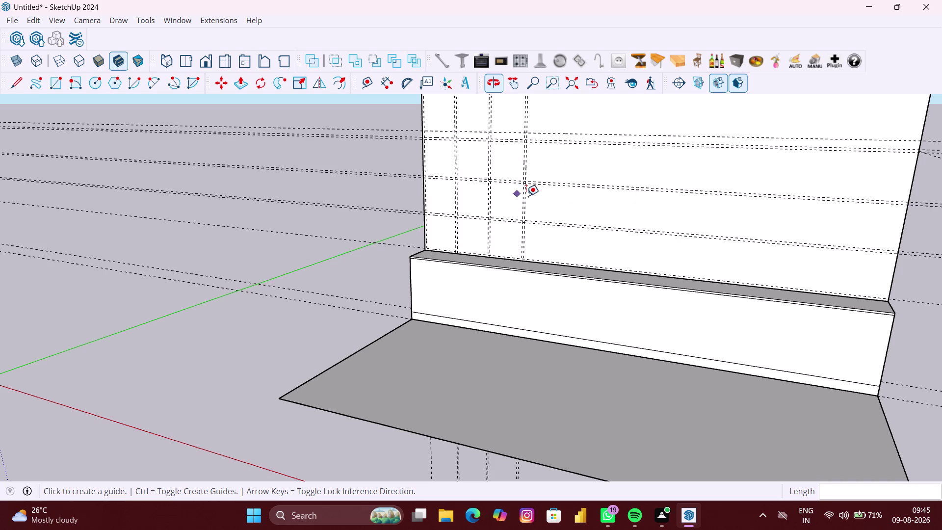
middle_drag(716, 222, 462, 193)
middle_drag(535, 210, 568, 214)
scroll(up, 3)
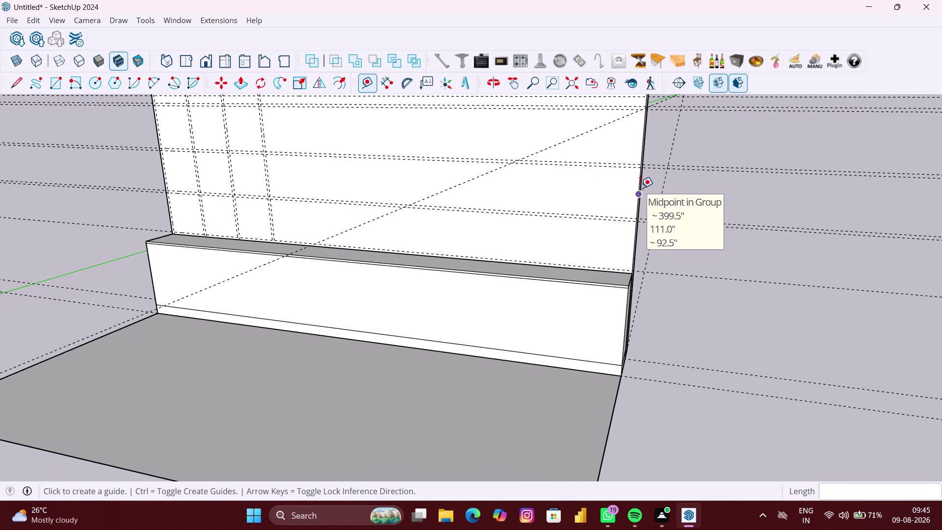
middle_drag(633, 188, 641, 191)
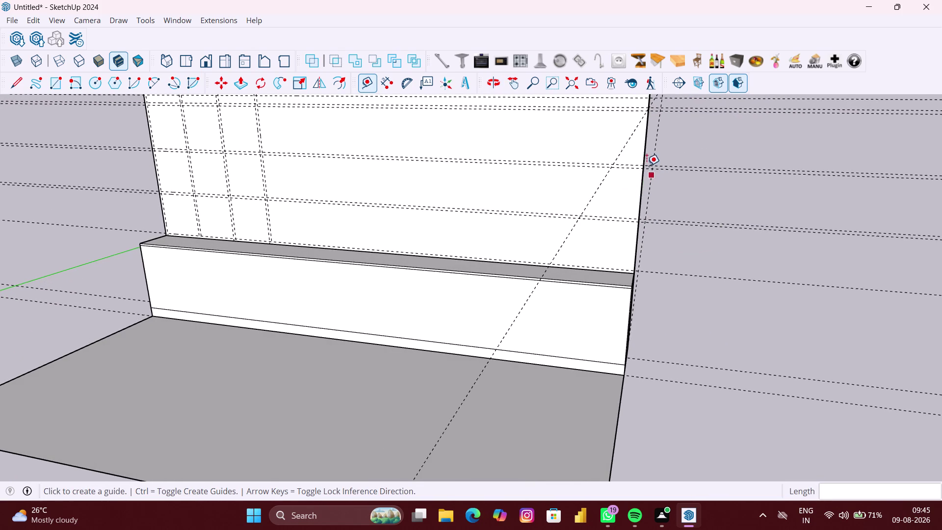
click(641, 153)
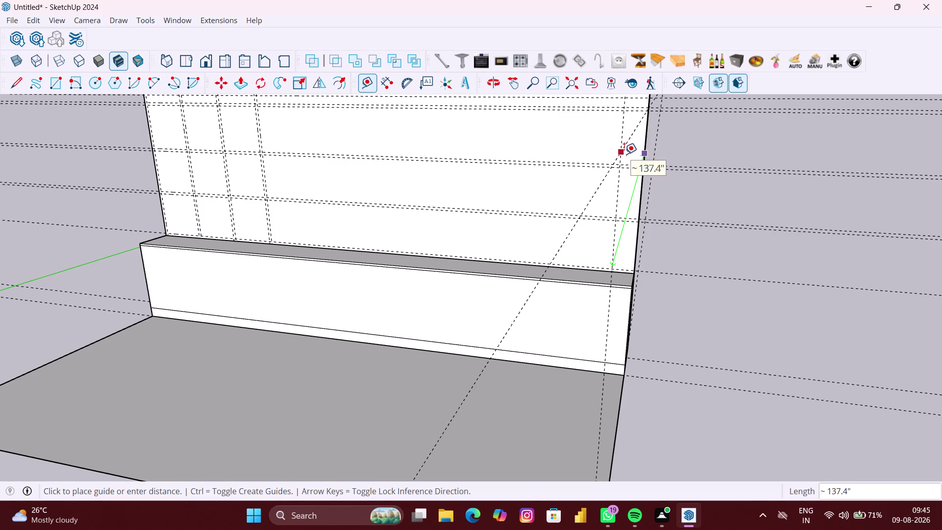
text(1")
key(Return)
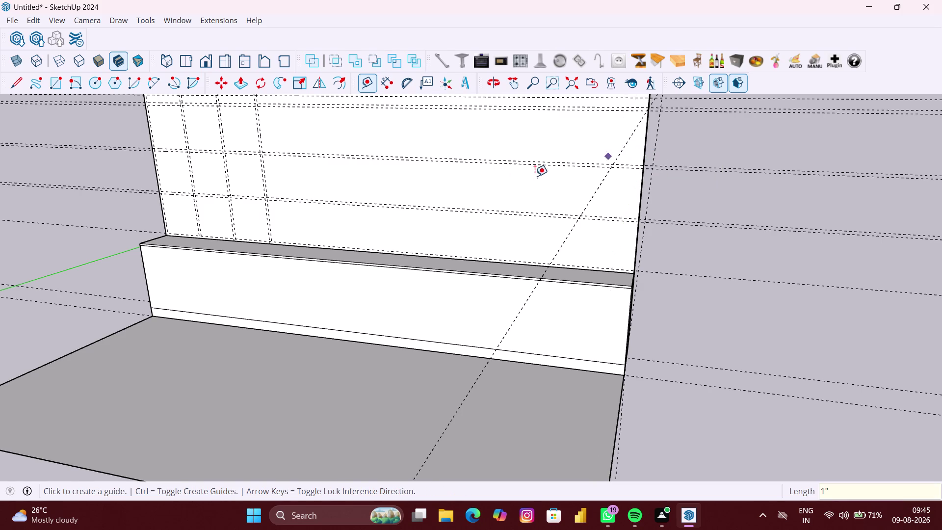
Undo a stray zero-length guide and place a 1-inch guide off the panel's side edge.
scroll(up, 3)
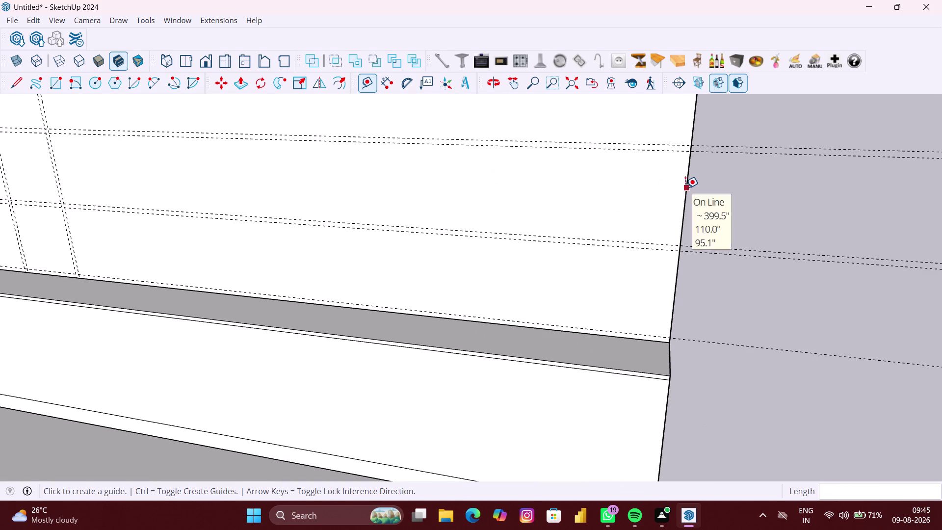
click(685, 188)
key(Left)
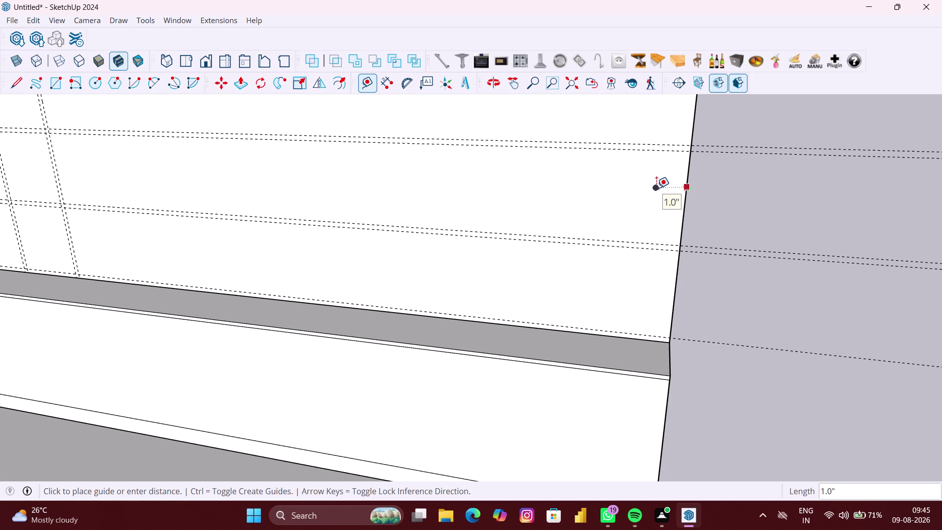
key(Right)
middle_drag(661, 179, 622, 184)
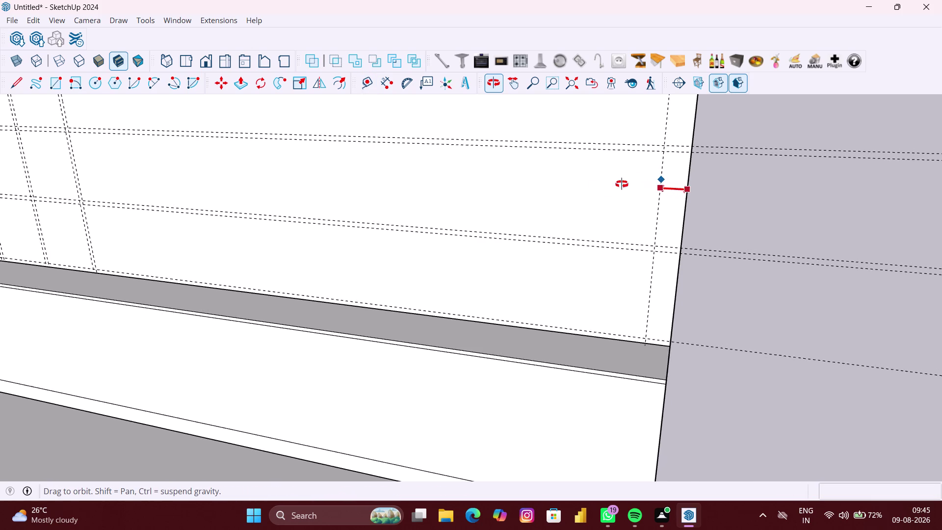
middle_drag(622, 184, 637, 220)
scroll(up, 3)
scroll(up, 3)
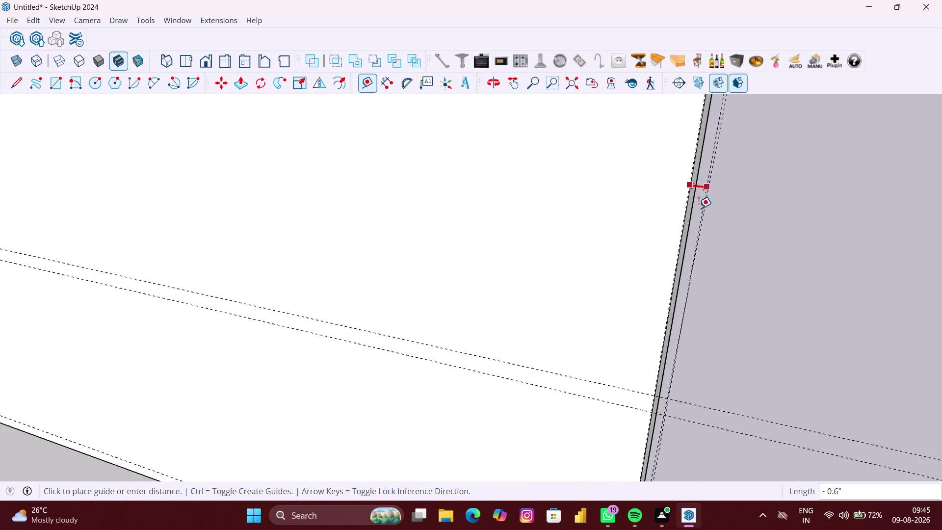
scroll(up, 3)
scroll(down, 3)
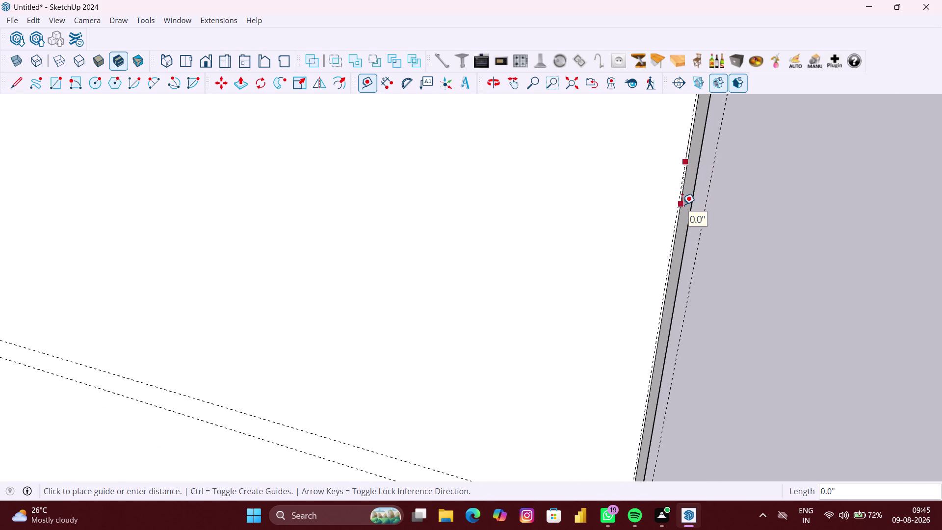
key(ctrl+z)
key(ctrl+z)
scroll(up, 3)
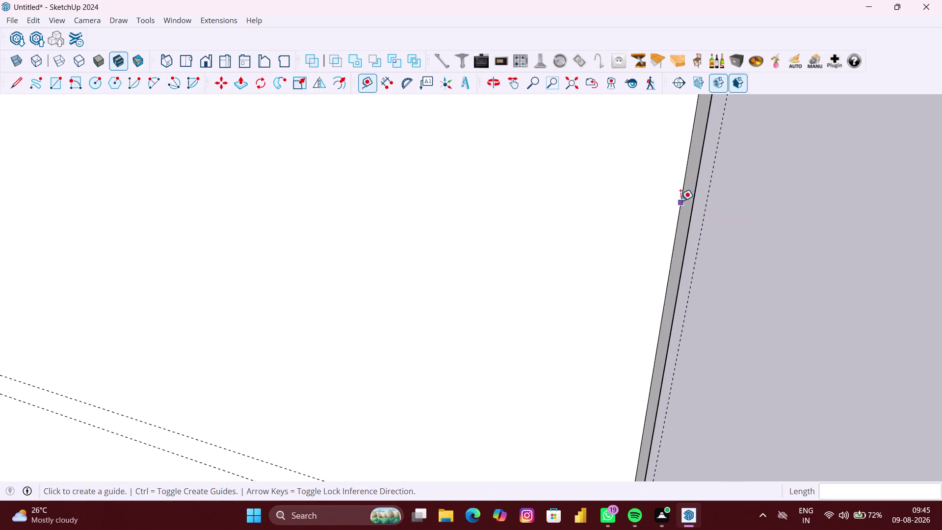
click(681, 200)
text(1)
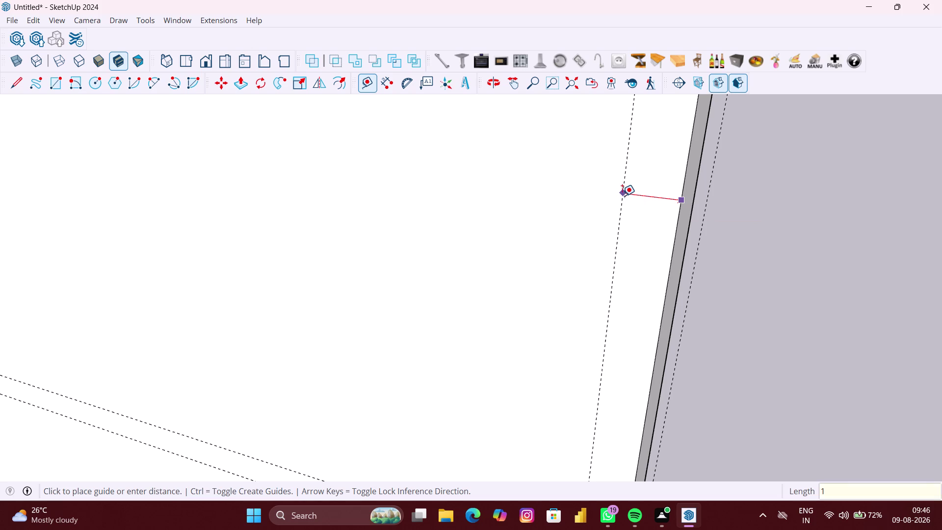
text(")
key(Return)
Add a 16.76-inch column guide from the right-side guide, plus a 1-inch divider guide.
scroll(down, 3)
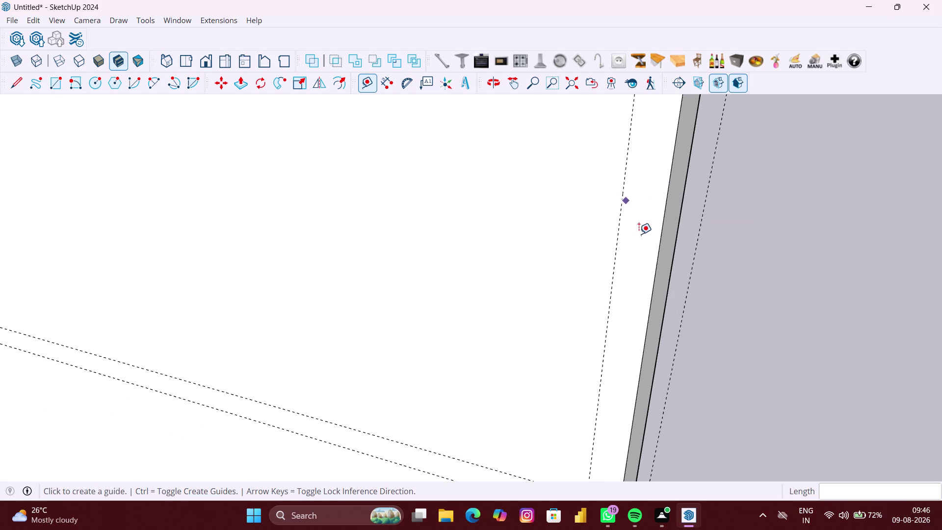
scroll(down, 3)
scroll(up, 3)
middle_drag(629, 233, 637, 236)
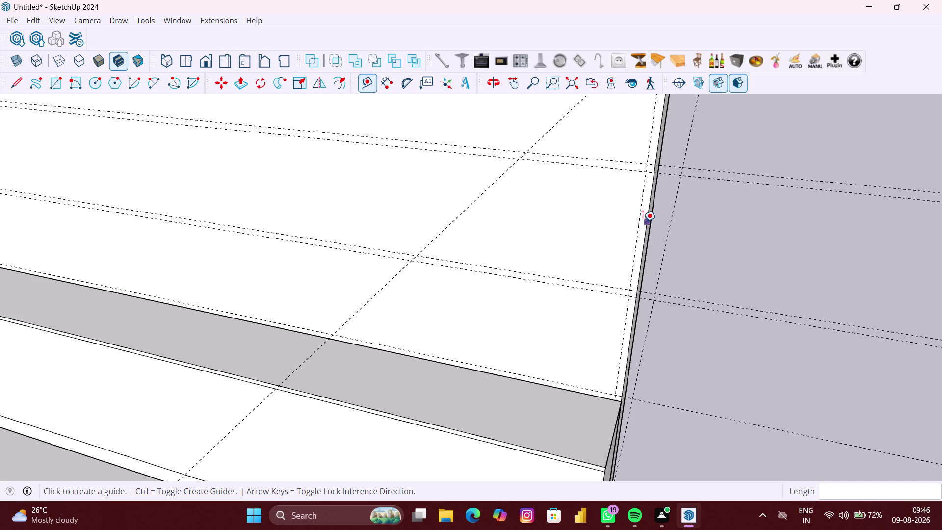
scroll(up, 3)
click(642, 212)
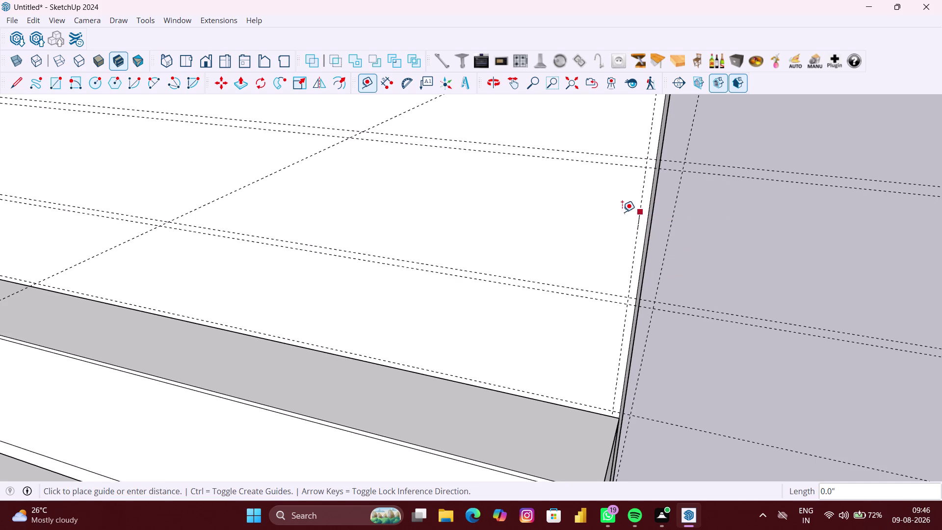
text(16)
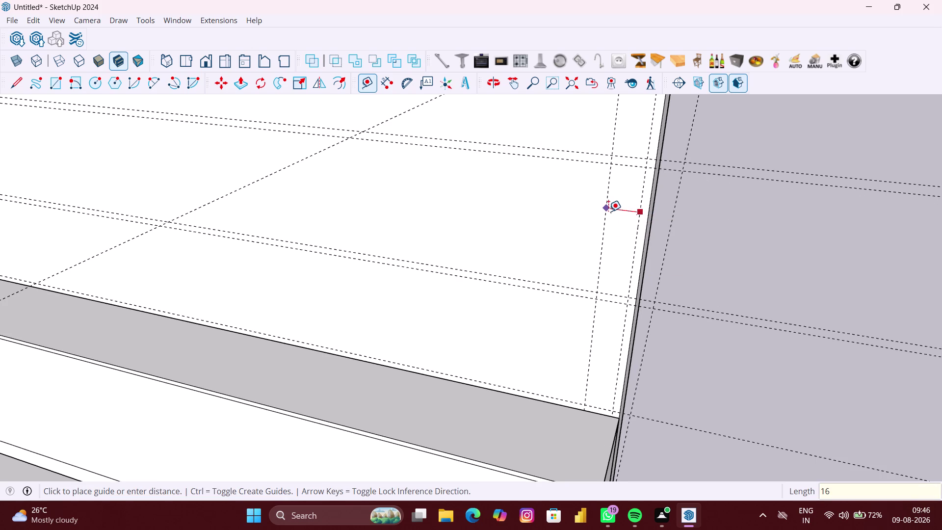
key(period)
text(76)
key(shift+quotedbl)
key(Return)
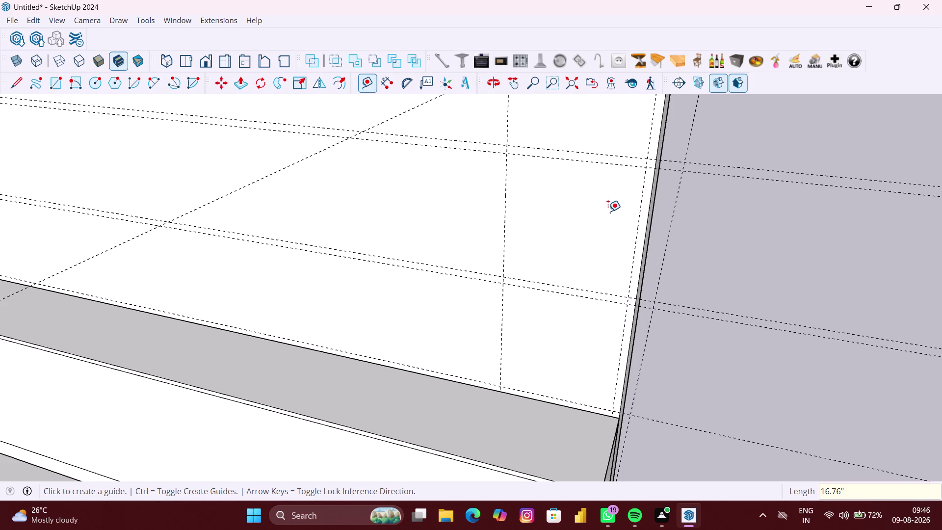
scroll(down, 3)
middle_drag(510, 207, 526, 214)
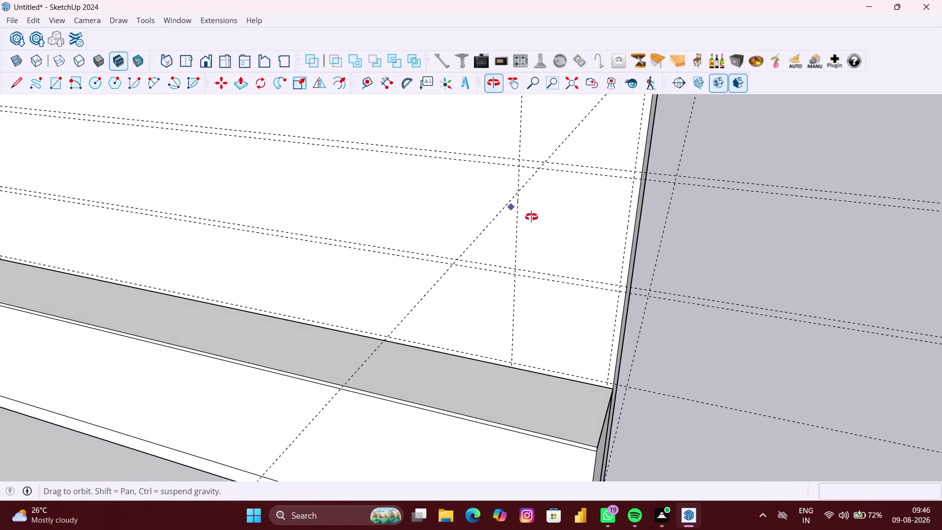
middle_drag(526, 214, 546, 215)
click(511, 199)
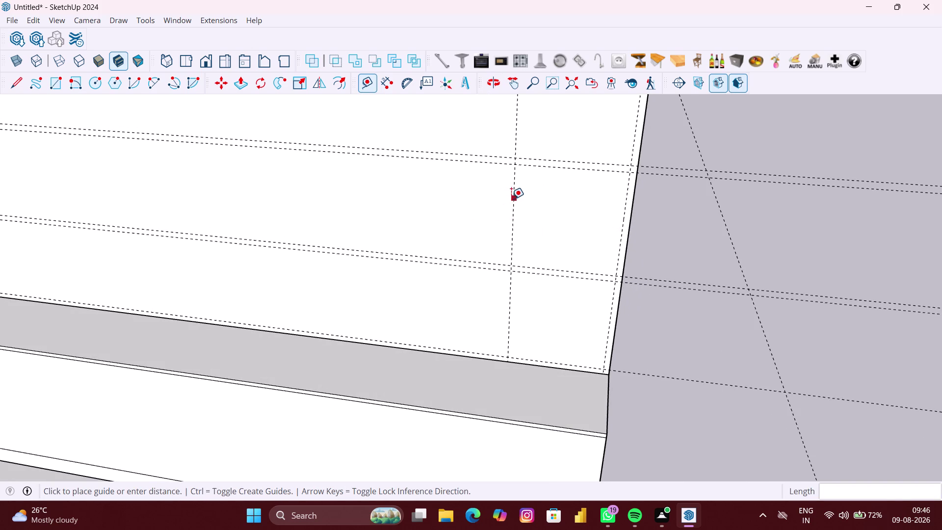
text(1")
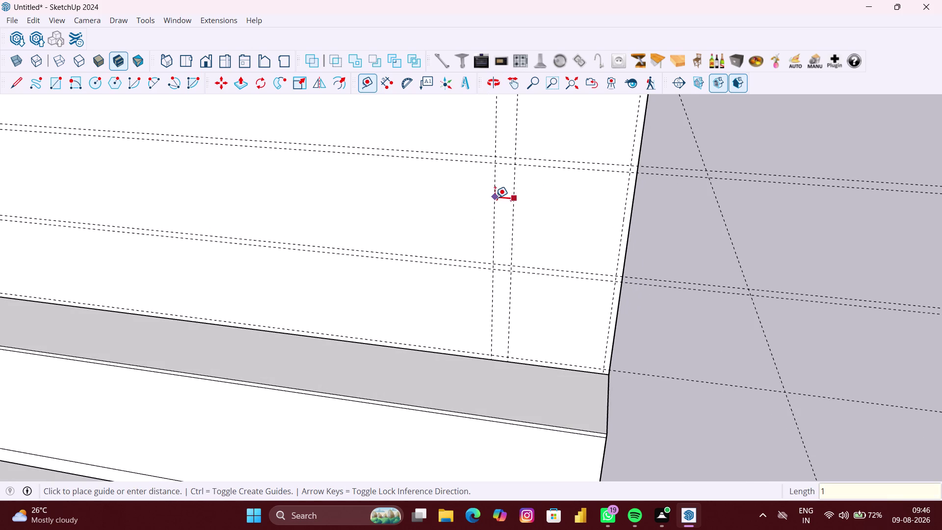
key(Return)
Add the next 16.76-inch column guide and its 1-inch divider guide.
scroll(up, 3)
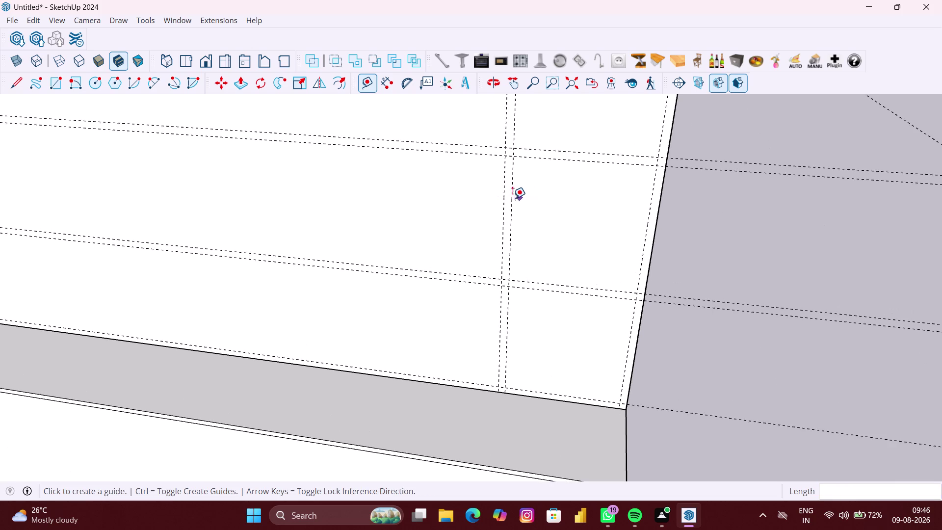
scroll(up, 3)
click(503, 197)
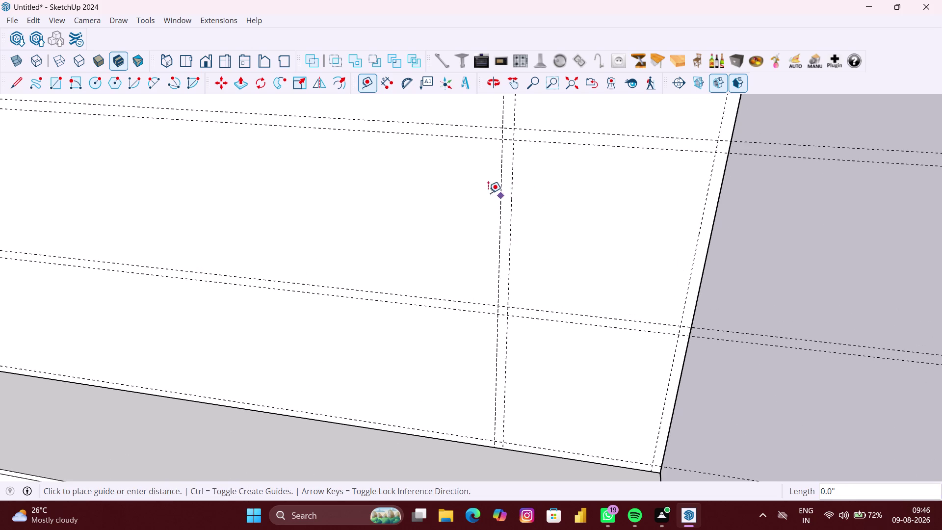
text(16)
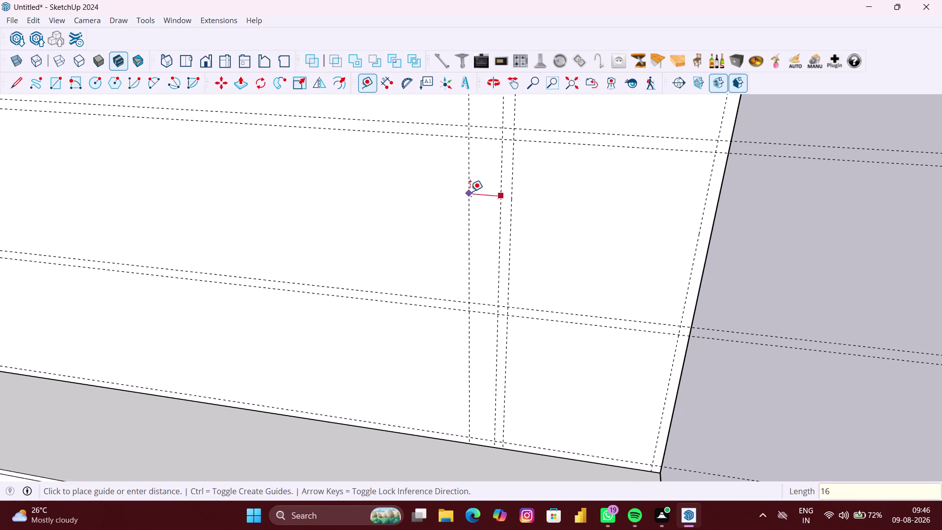
key(period)
text(76)
key(shift+quotedbl)
key(Return)
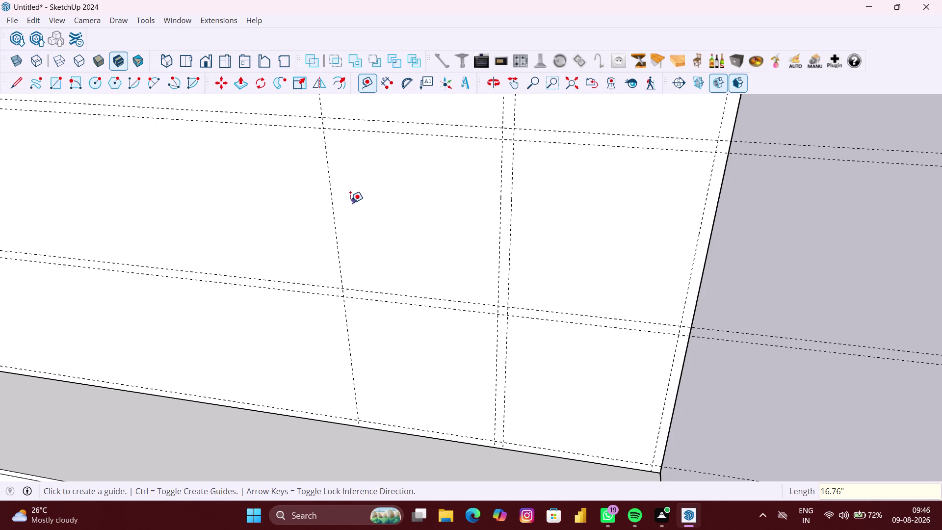
click(330, 203)
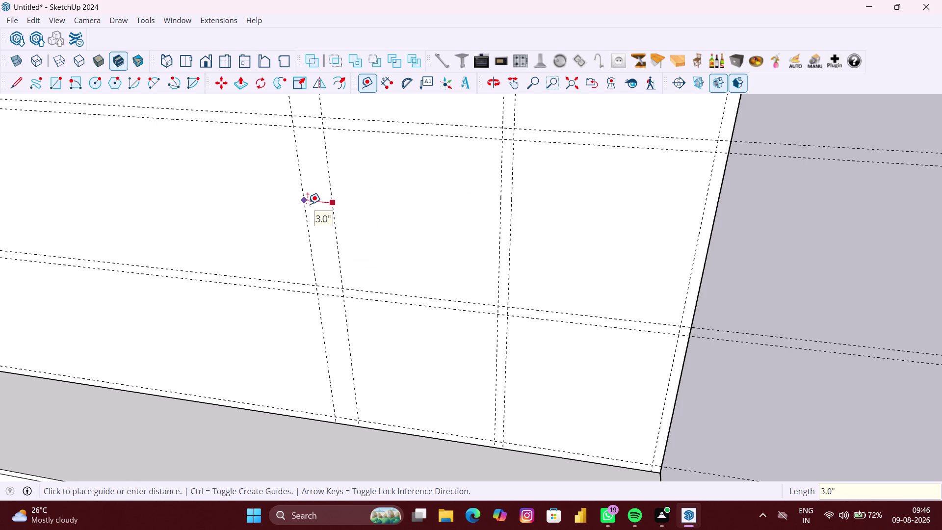
text(1")
key(Return)
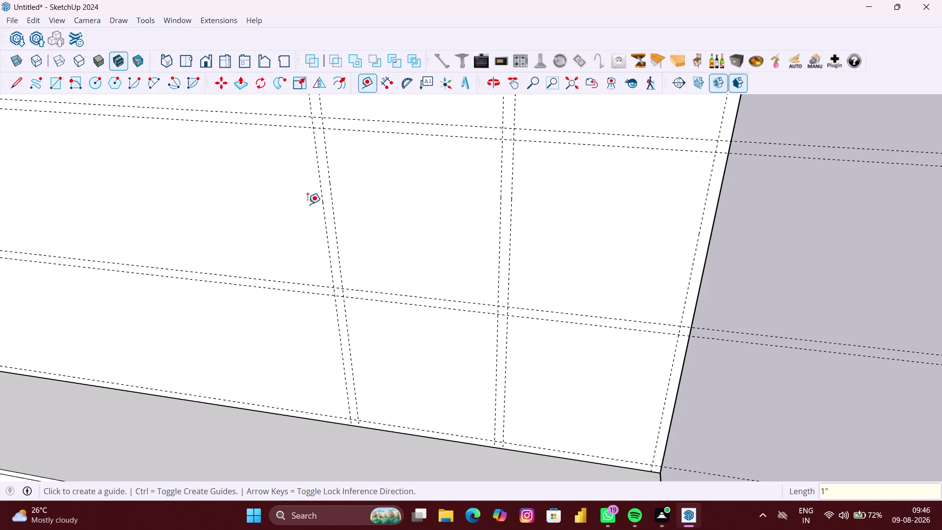
Add a further 16.76-inch column guide and a final 1-inch divider guide.
scroll(up, 3)
click(322, 203)
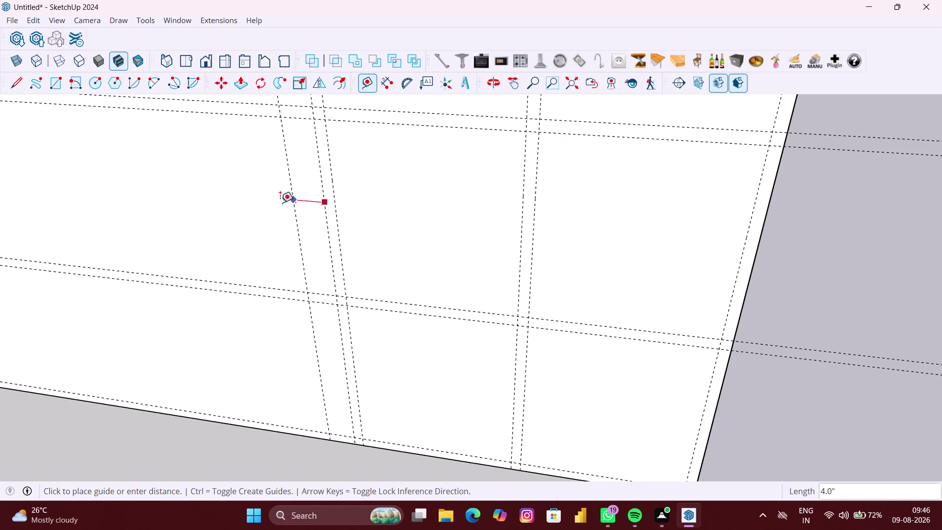
key(1)
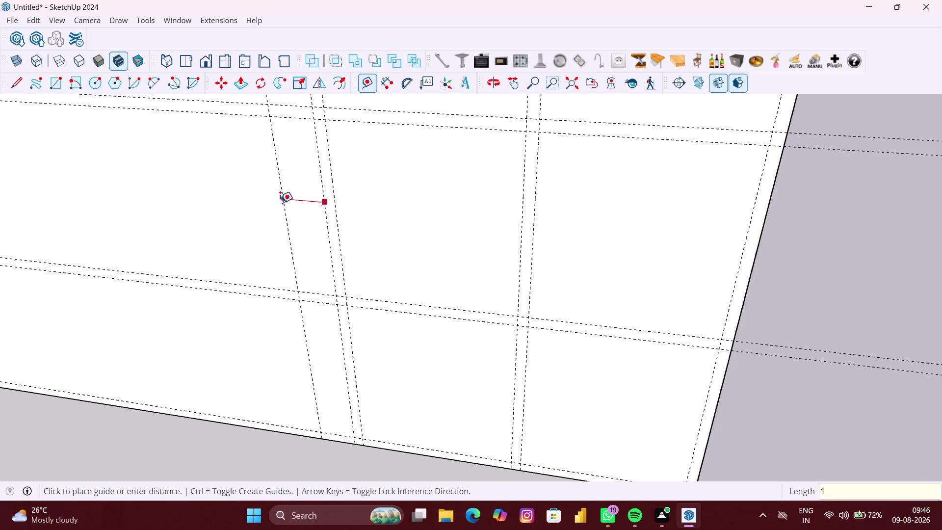
text(6.7)
text(6)
key(shift+quotedbl)
key(Return)
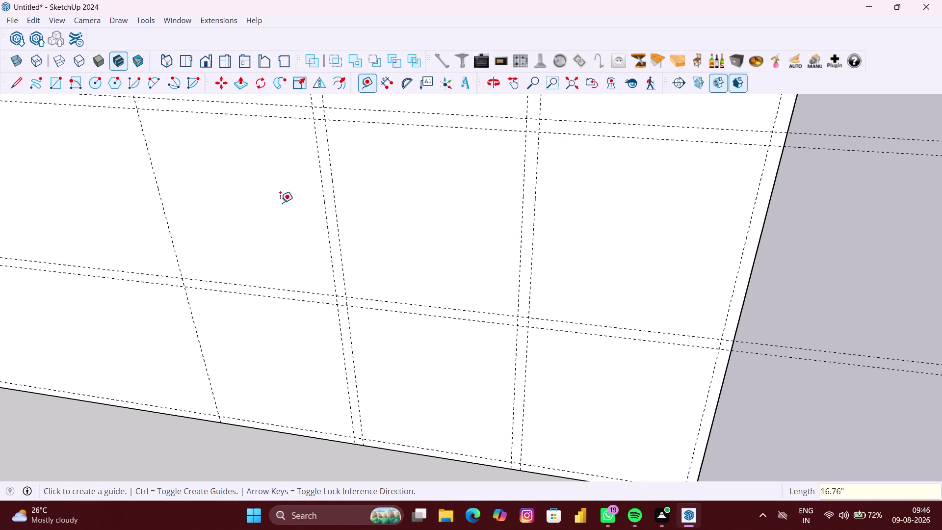
scroll(down, 3)
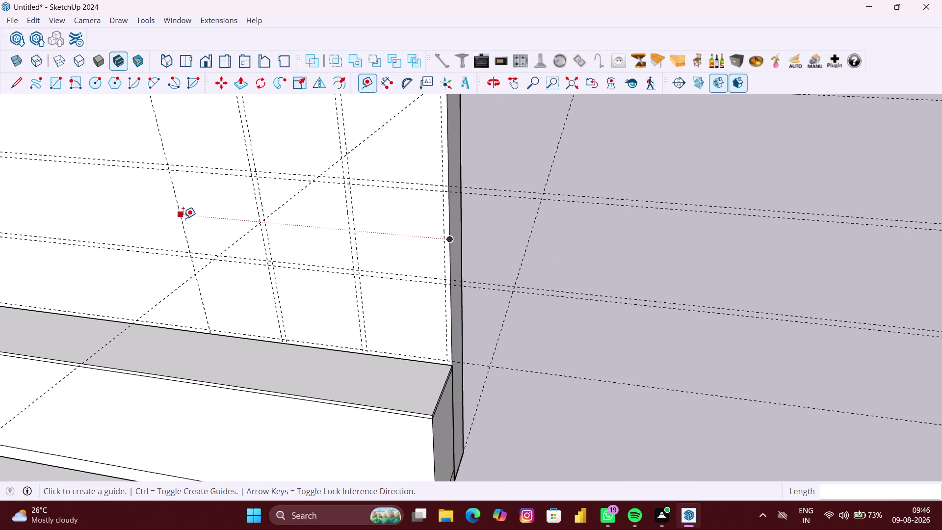
click(180, 217)
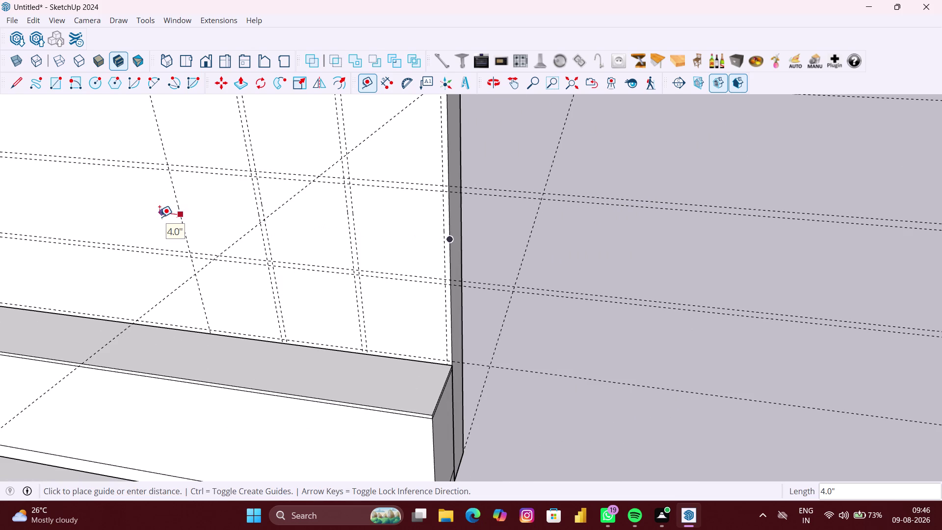
key(space)
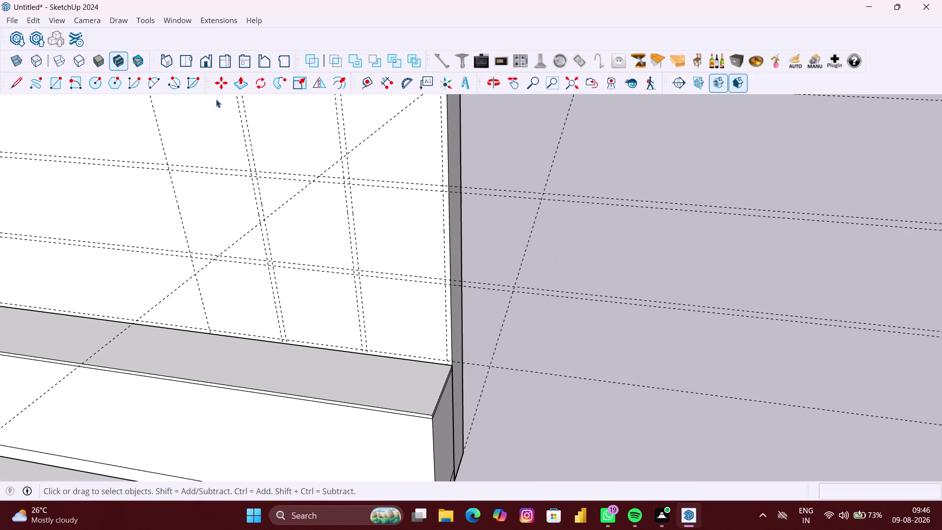
click(374, 85)
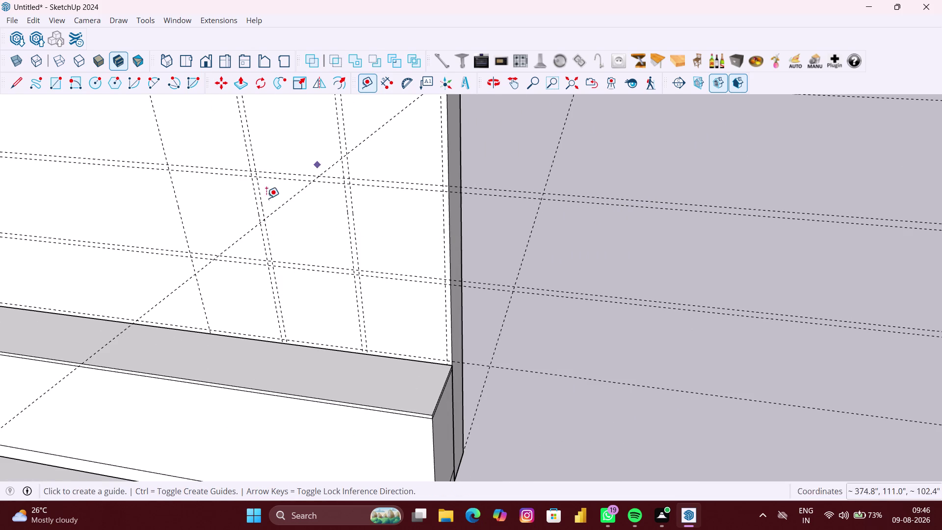
click(178, 201)
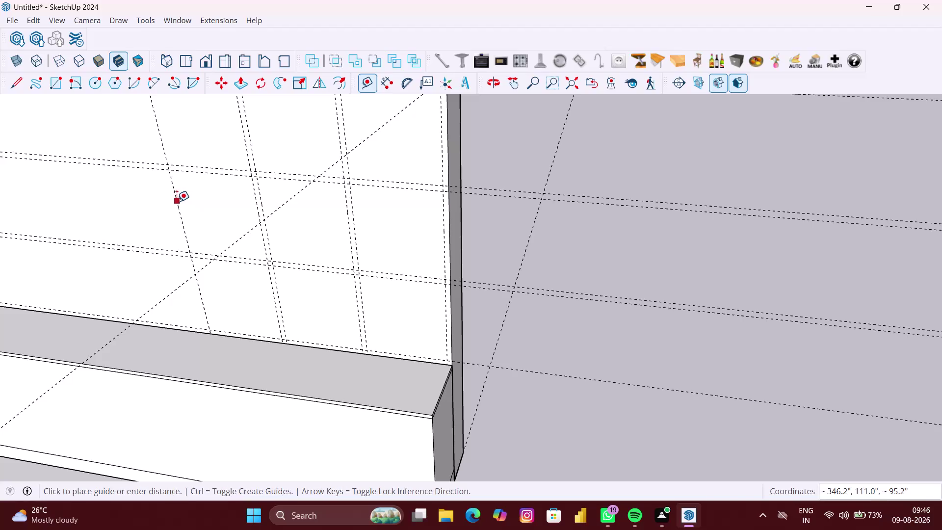
key(1)
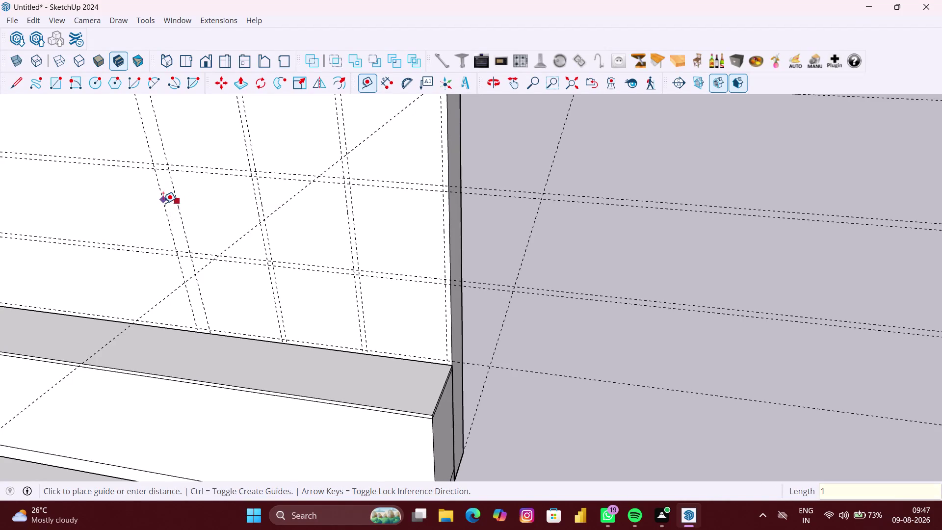
key(shift+quotedbl)
key(Return)
scroll(down, 3)
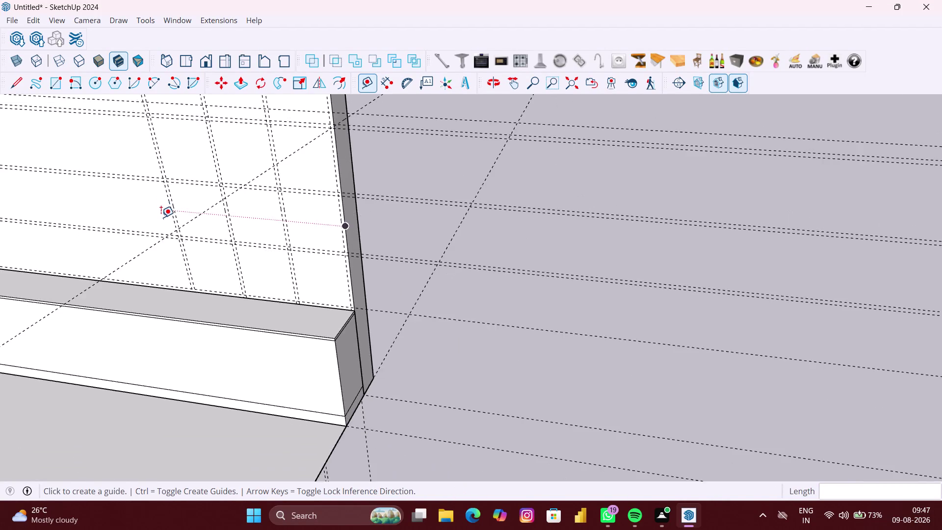
scroll(down, 3)
key(space)
click(352, 282)
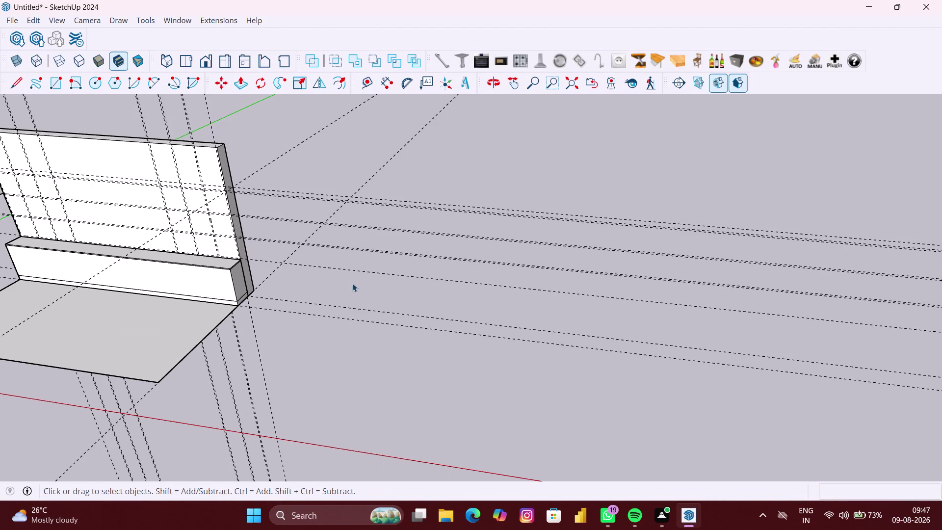
Orbit, pan and zoom around the wall panel to inspect the finished column and shelf guide grid.
scroll(down, 3)
middle_drag(277, 304, 377, 290)
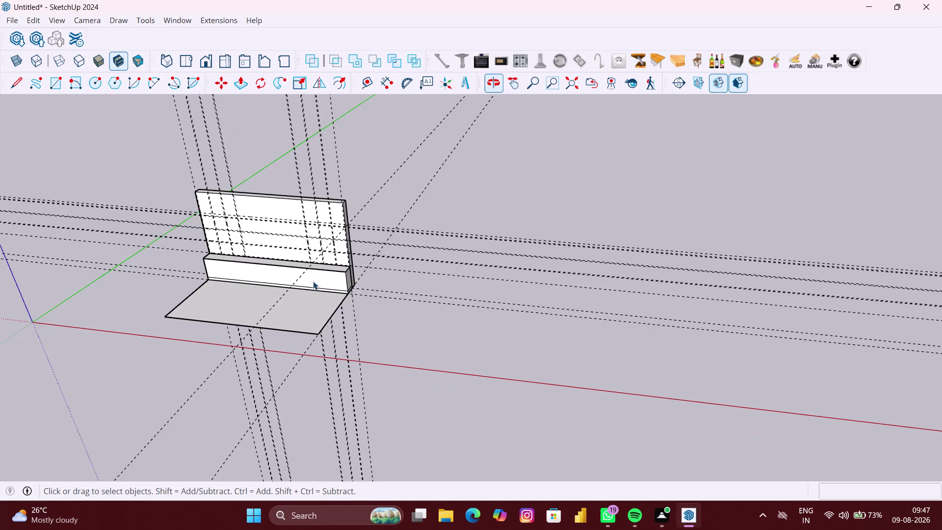
scroll(up, 3)
middle_drag(180, 265, 235, 275)
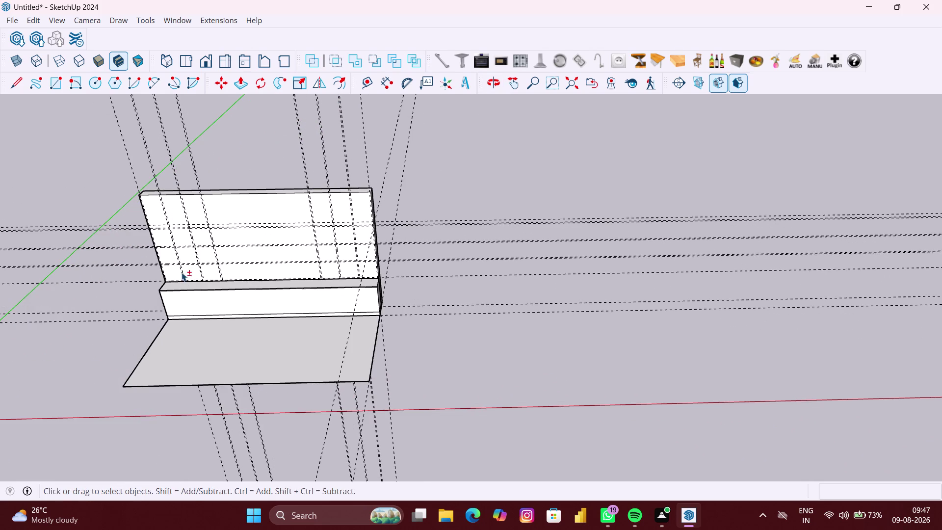
scroll(up, 3)
middle_drag(181, 272, 277, 257)
scroll(up, 3)
middle_drag(246, 251, 255, 239)
scroll(up, 3)
middle_drag(255, 234, 312, 233)
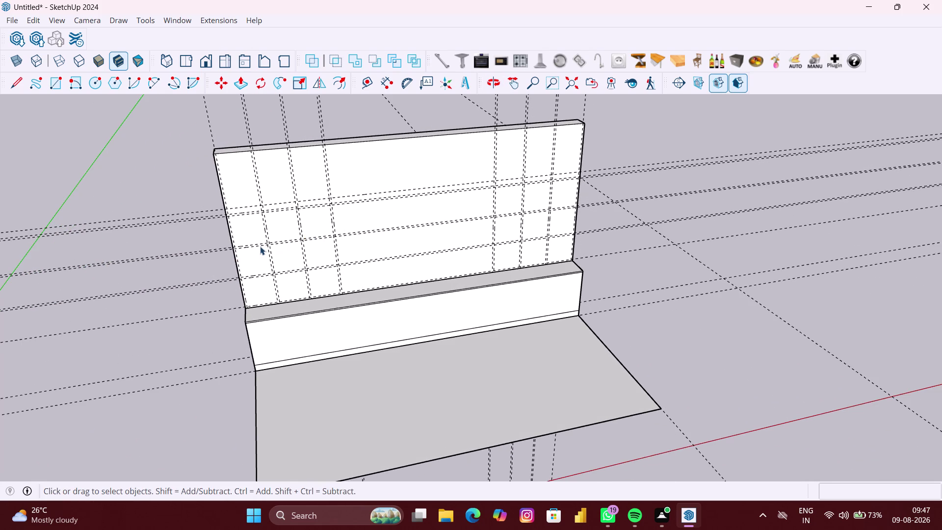
middle_drag(259, 248, 239, 247)
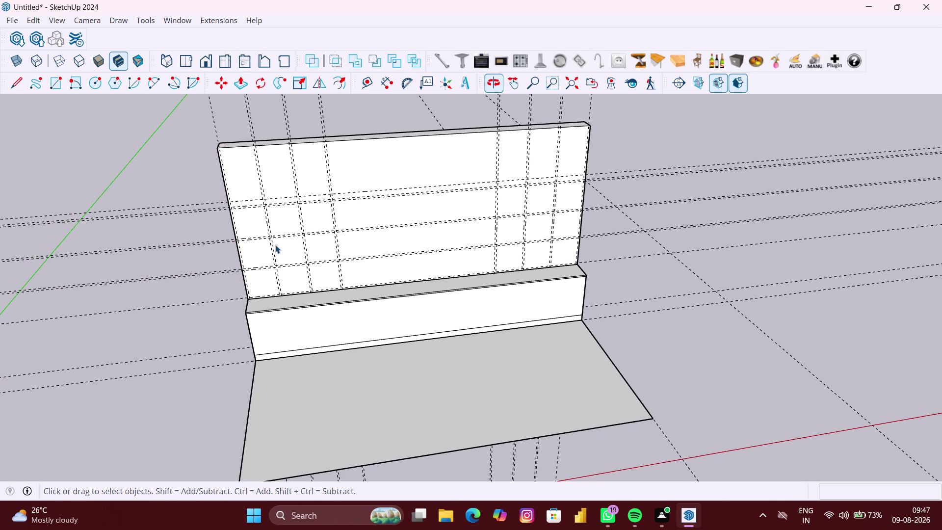
scroll(up, 3)
middle_drag(291, 240, 285, 238)
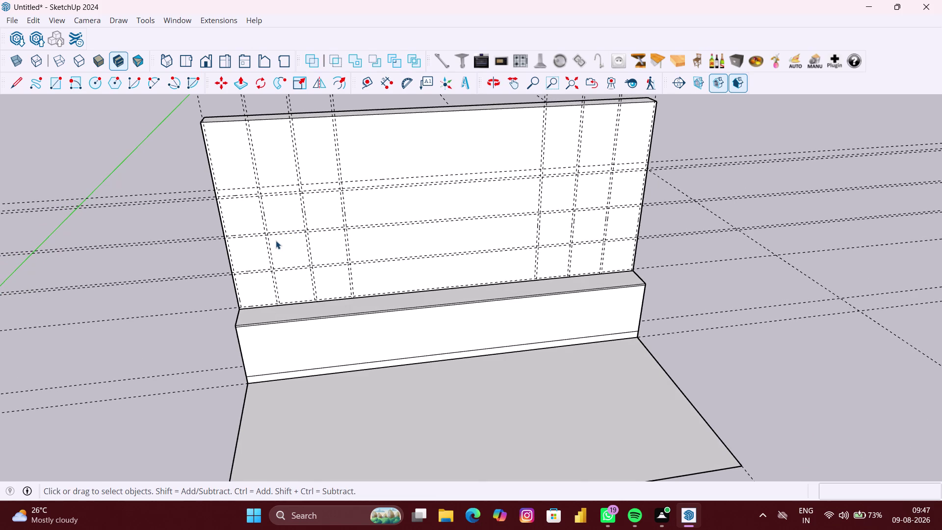
scroll(up, 3)
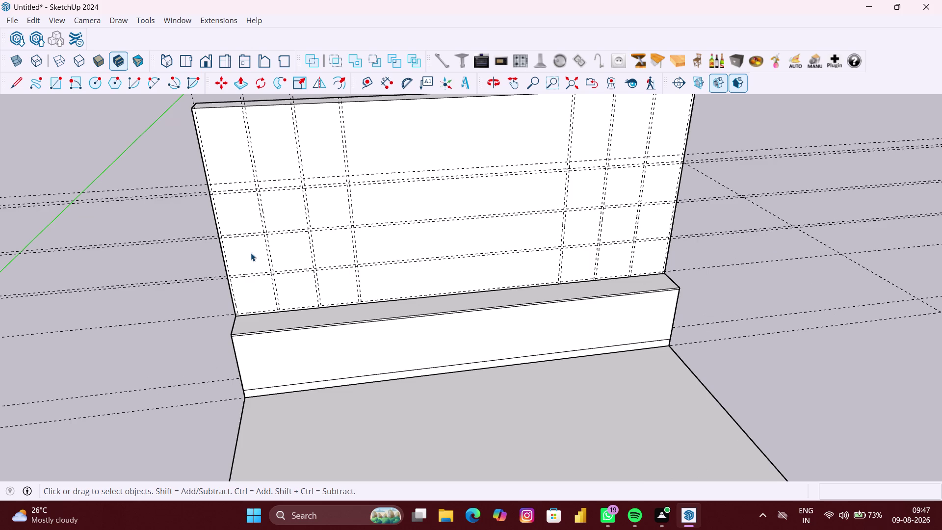
scroll(down, 3)
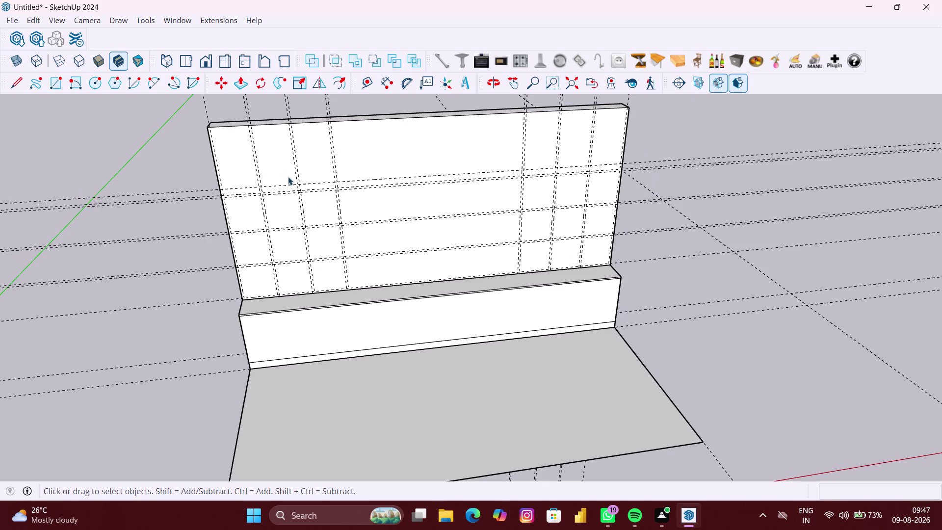
scroll(up, 3)
scroll(up, 3)
scroll(up, 3)
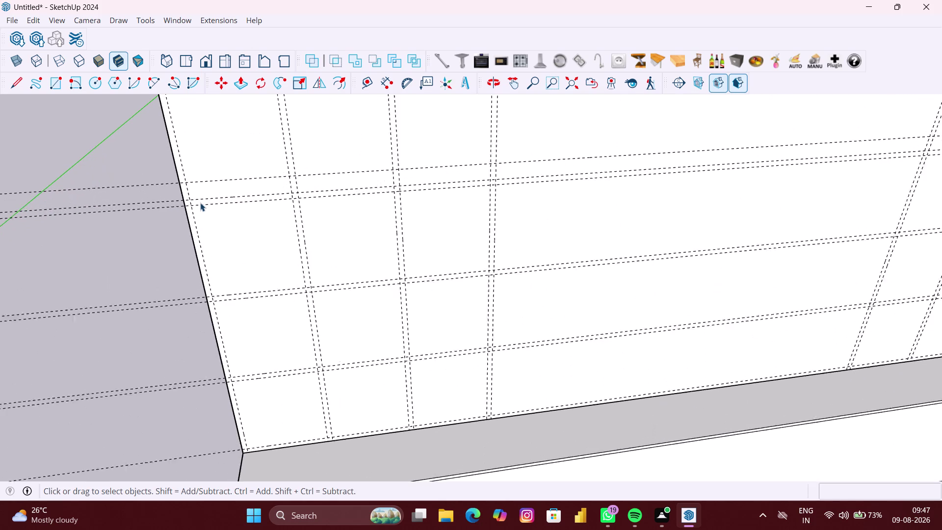
scroll(up, 3)
middle_drag(200, 203, 180, 184)
scroll(down, 3)
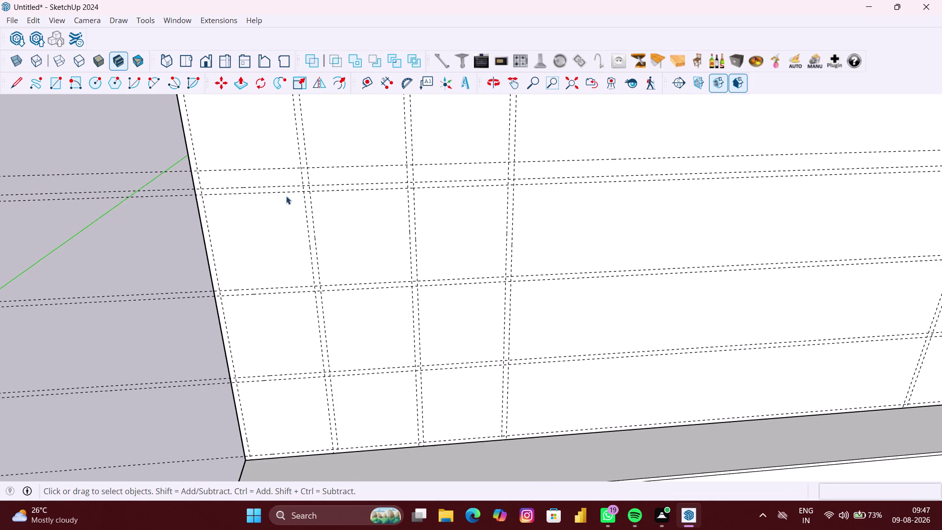
scroll(down, 3)
middle_drag(329, 204, 295, 203)
scroll(down, 3)
scroll(down, 3)
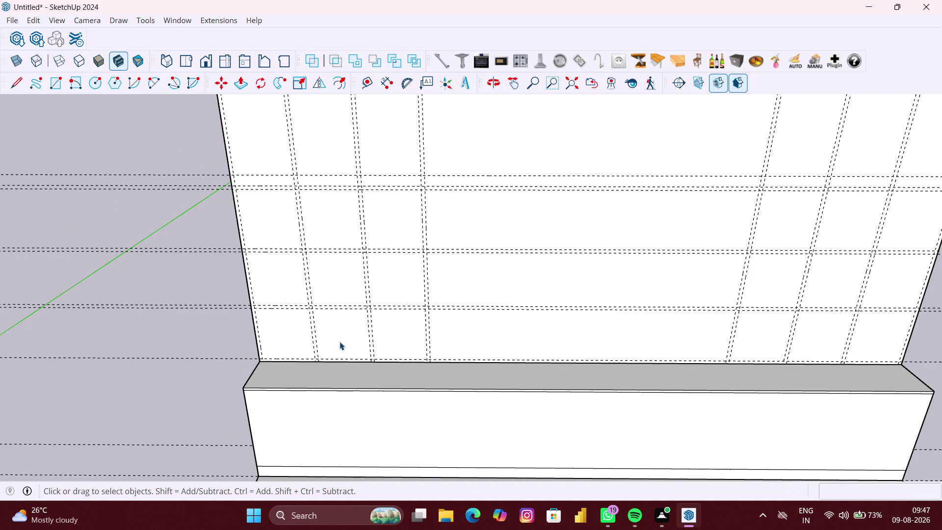
scroll(down, 3)
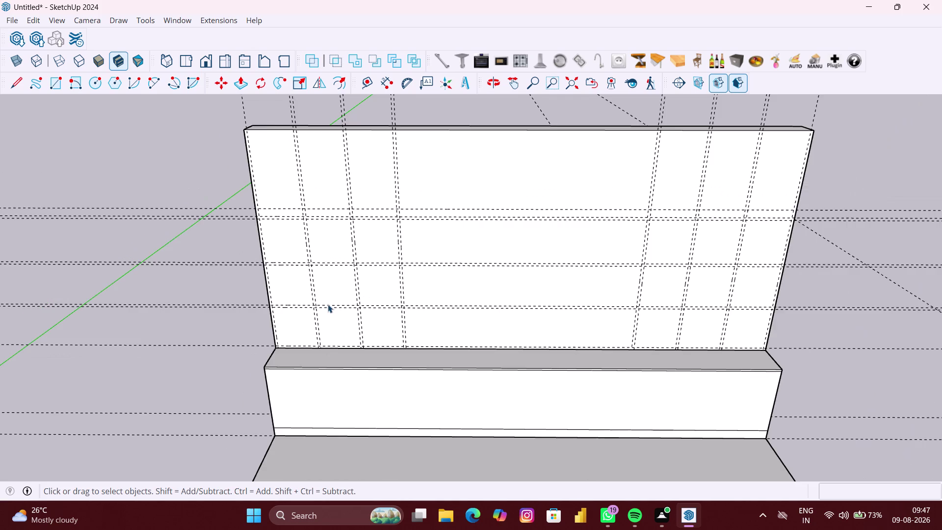
scroll(down, 3)
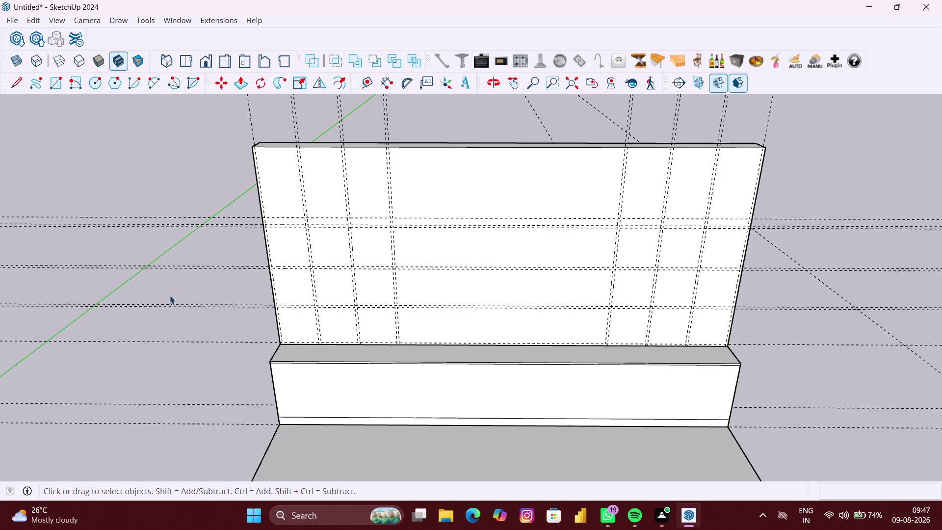
scroll(up, 3)
middle_drag(277, 219, 278, 209)
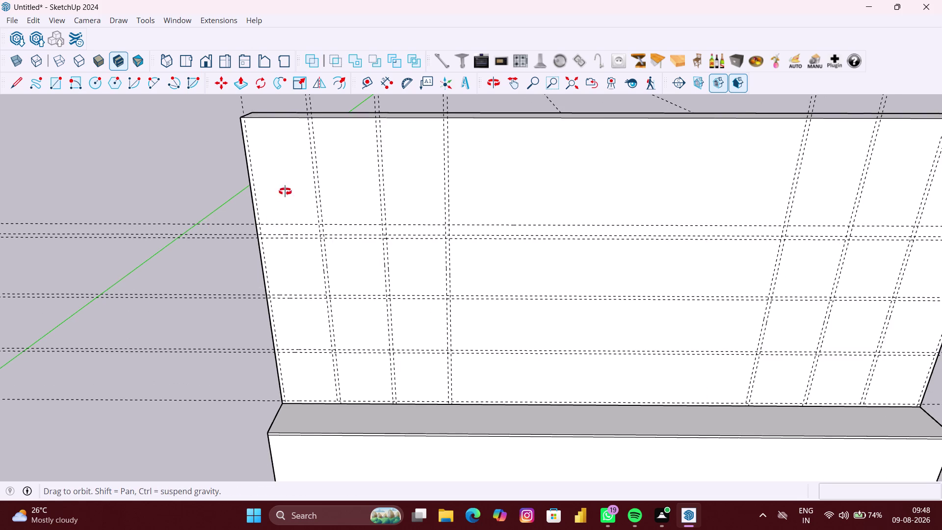
middle_drag(279, 209, 292, 173)
scroll(up, 3)
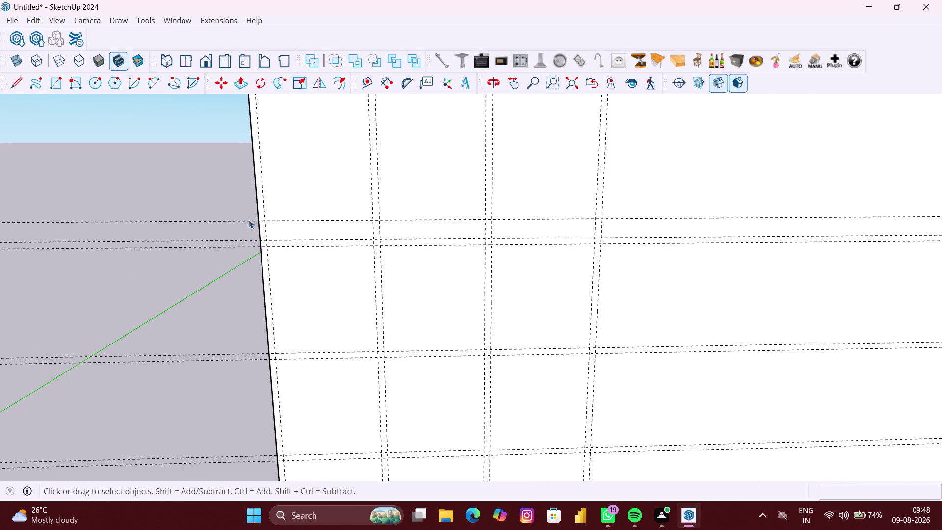
scroll(down, 3)
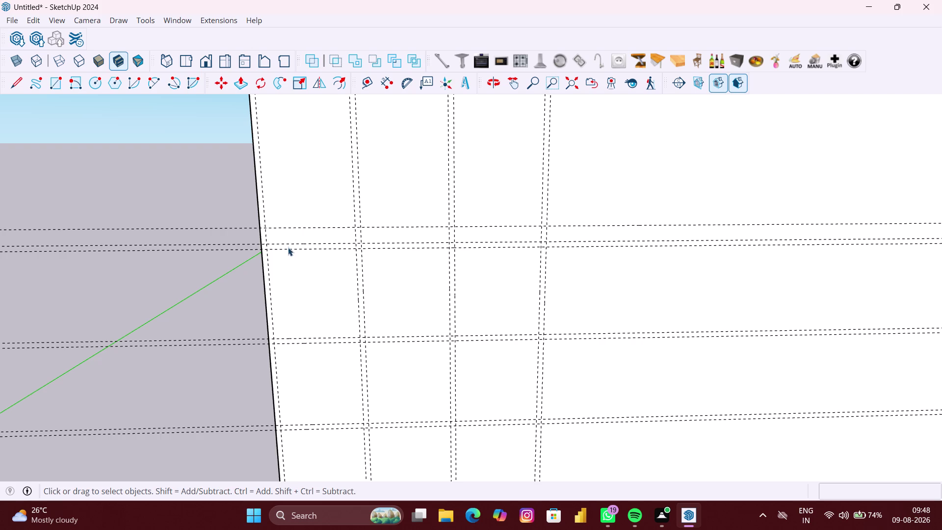
scroll(up, 3)
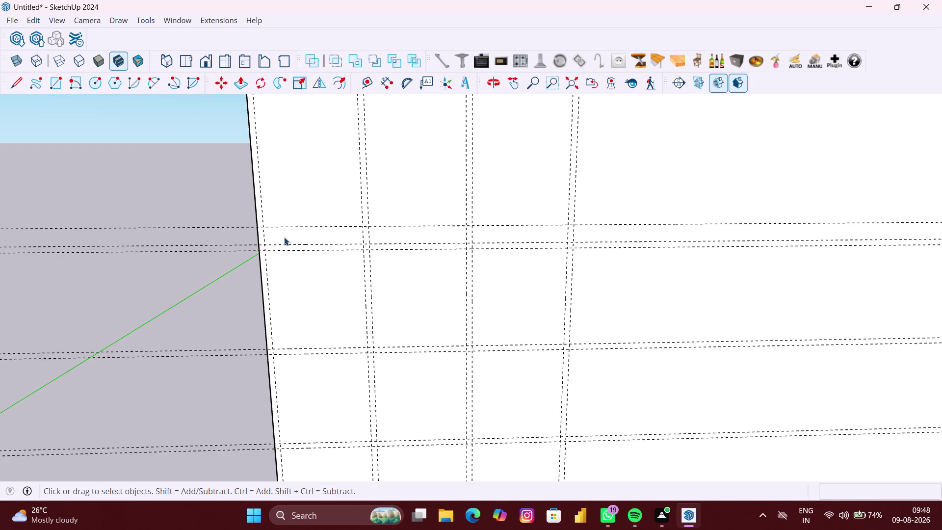
scroll(up, 3)
Delete the selected item and place a guide 2" from the existing shelf guide.
click(290, 227)
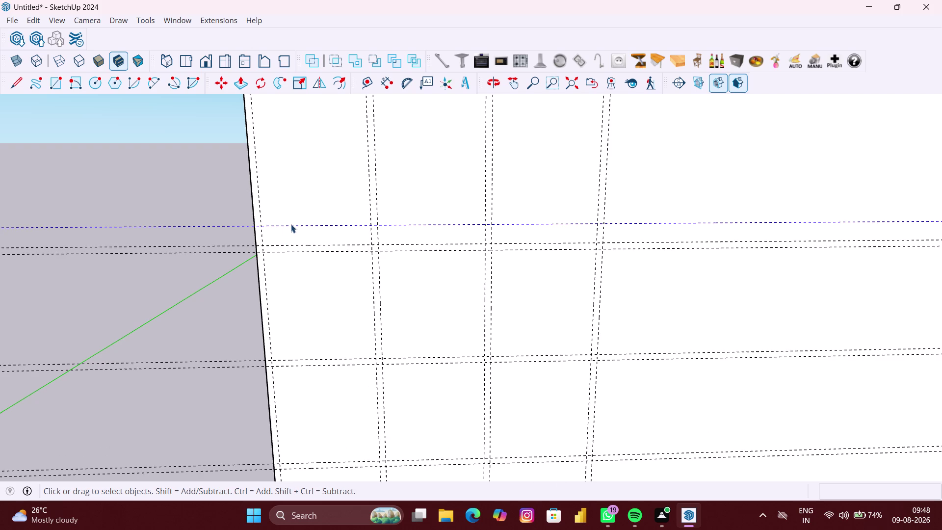
key(Delete)
click(364, 88)
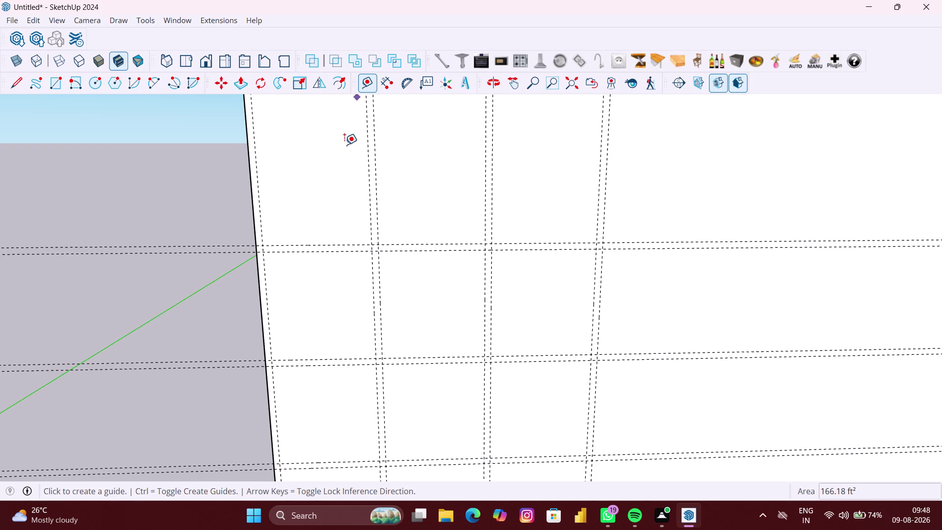
click(297, 245)
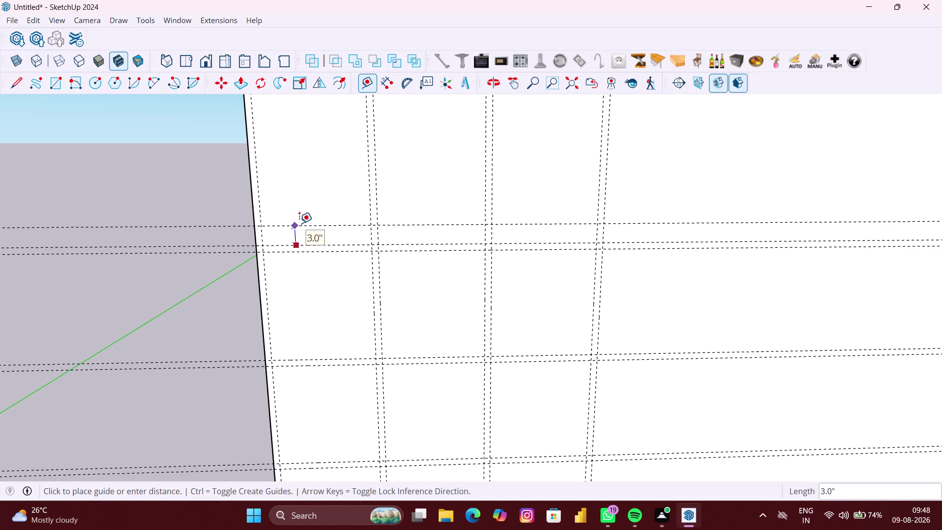
scroll(up, 3)
text(2)
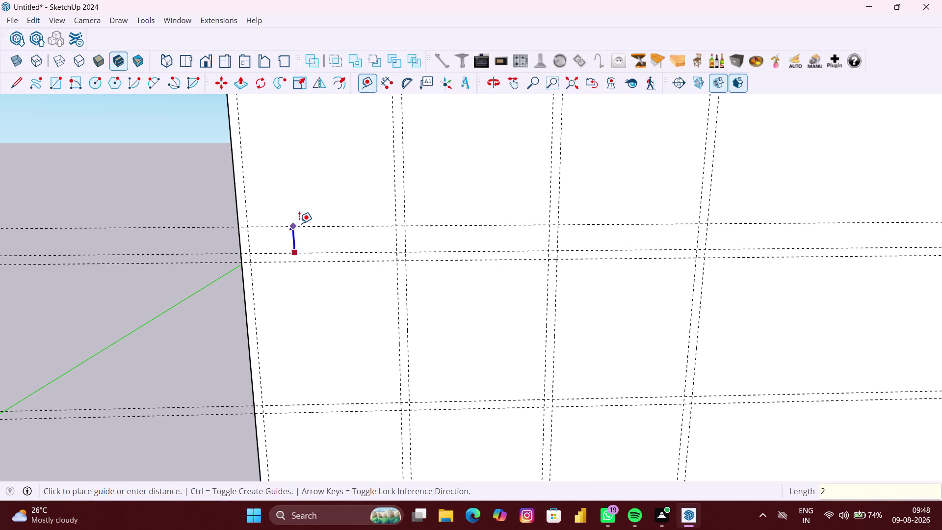
text(")
key(Return)
Zoom out over the panel and apply a context-menu option to it.
scroll(down, 3)
scroll(down, 3)
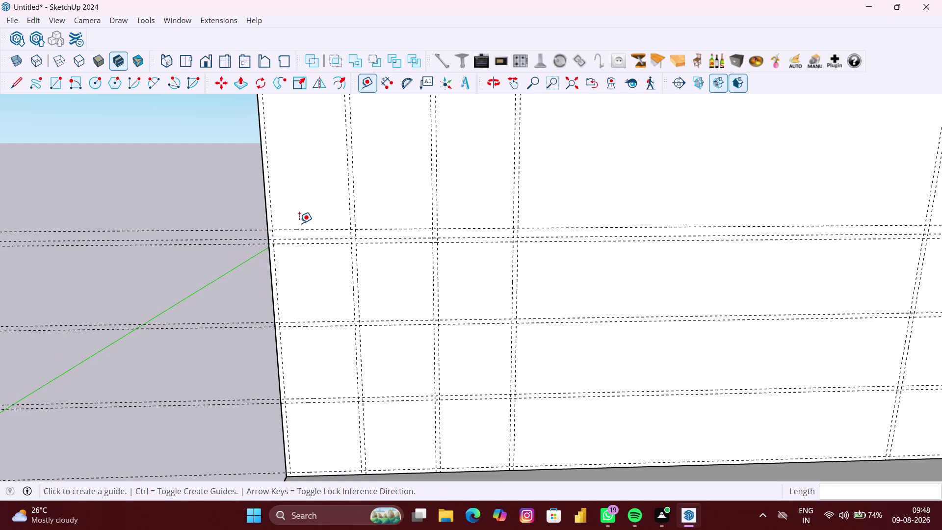
scroll(down, 3)
scroll(down, 3)
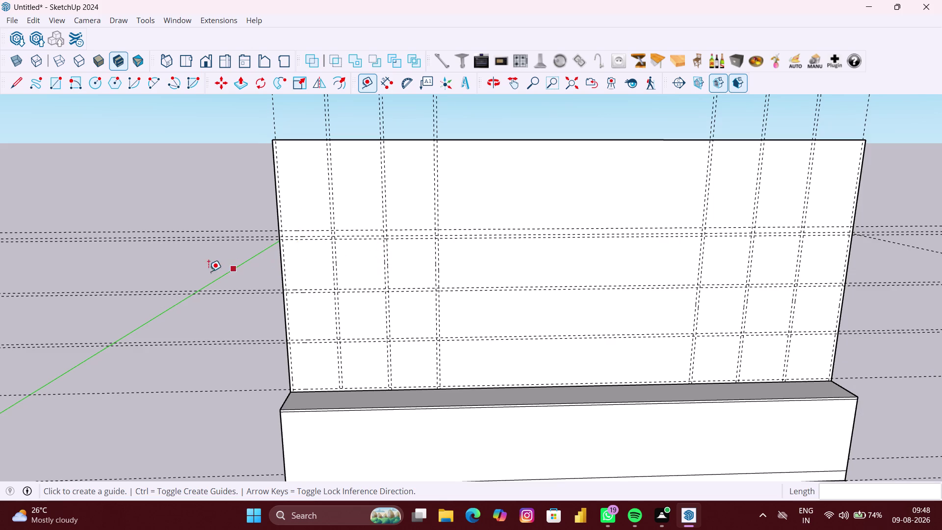
right_click(209, 271)
click(229, 305)
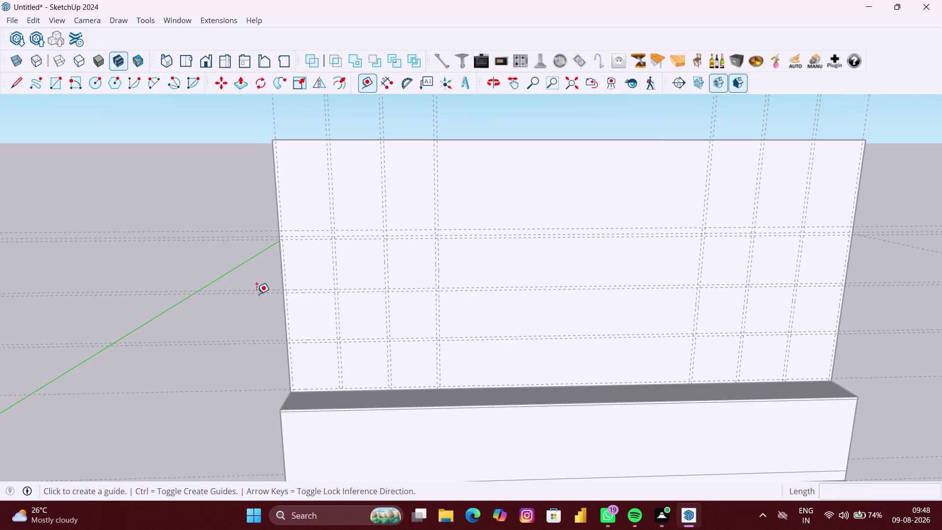
Orbit to the panel's lower-left corner on the base top and start a rectangle there.
key(r)
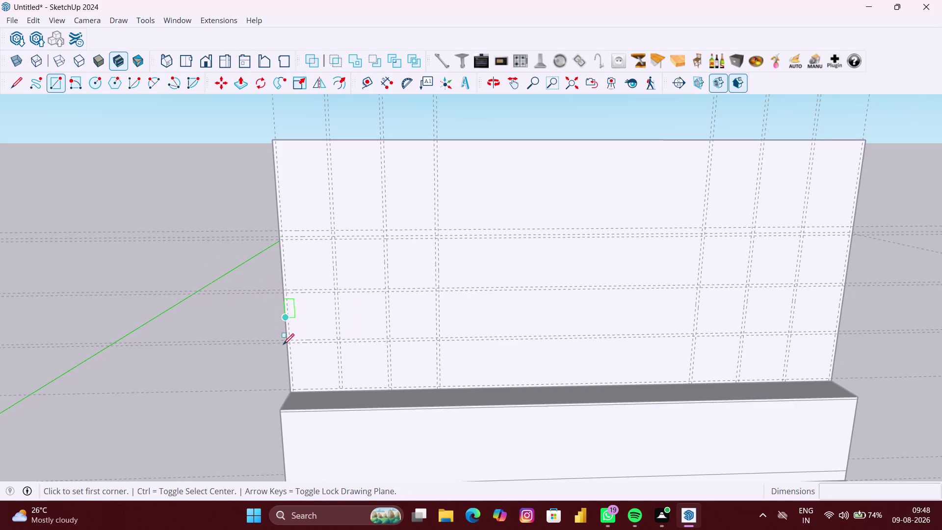
scroll(up, 3)
scroll(up, 3)
scroll(up, 3)
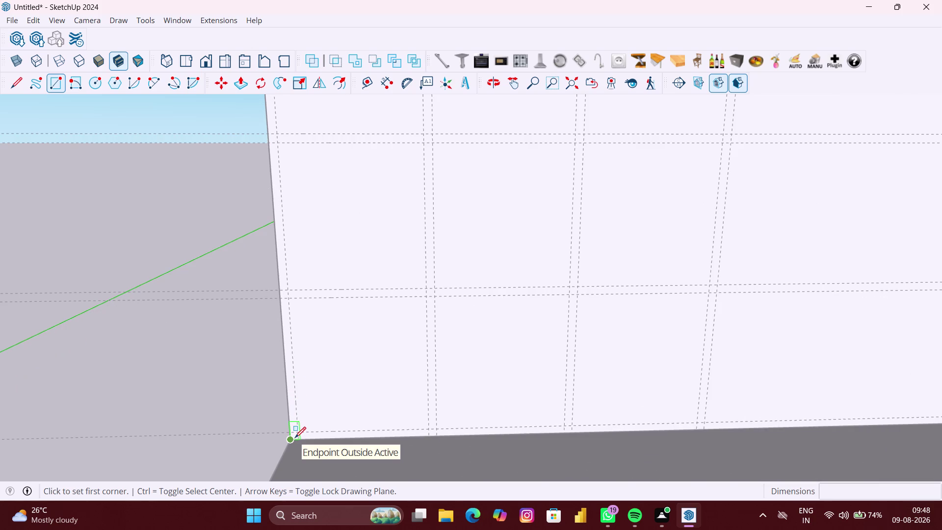
scroll(down, 3)
middle_drag(295, 437, 277, 372)
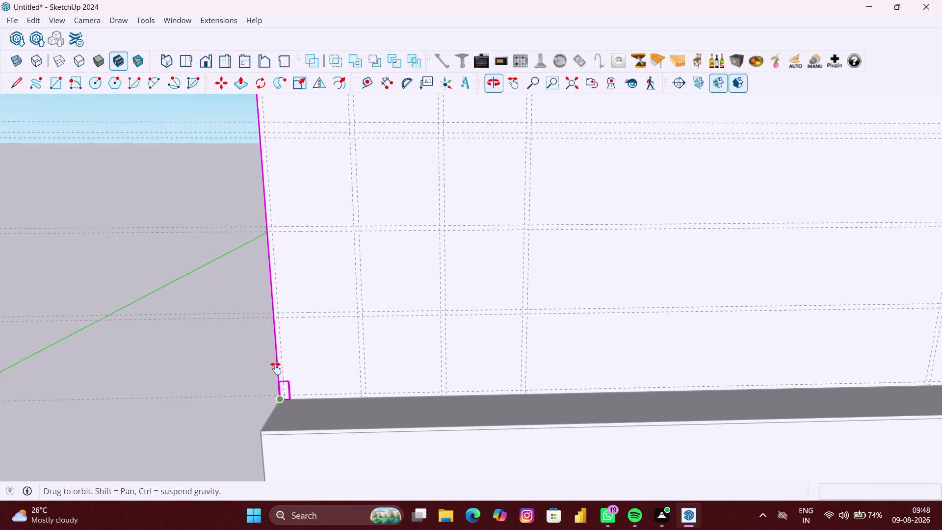
middle_drag(276, 372, 271, 350)
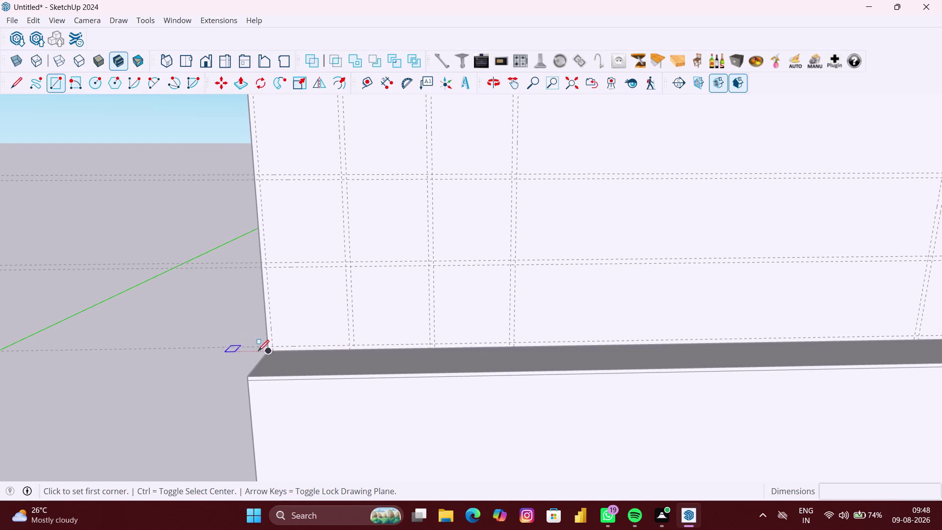
scroll(up, 3)
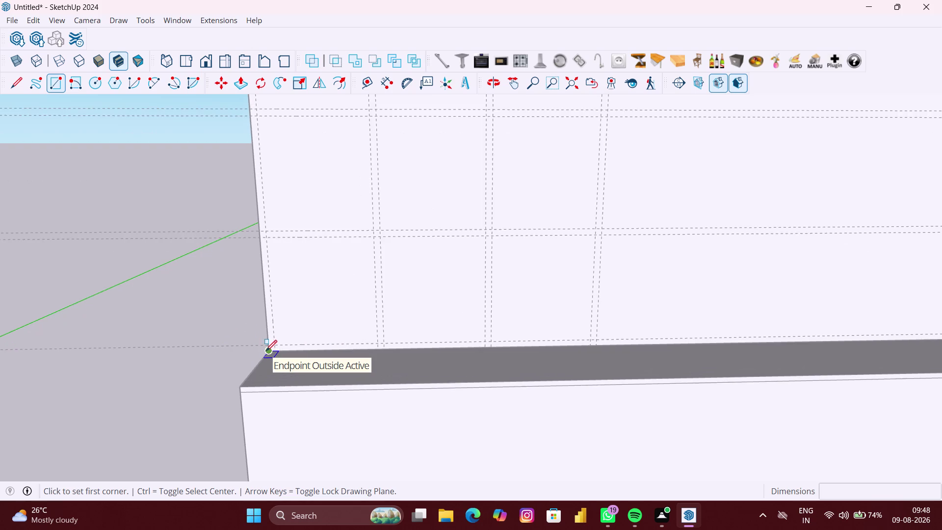
scroll(up, 3)
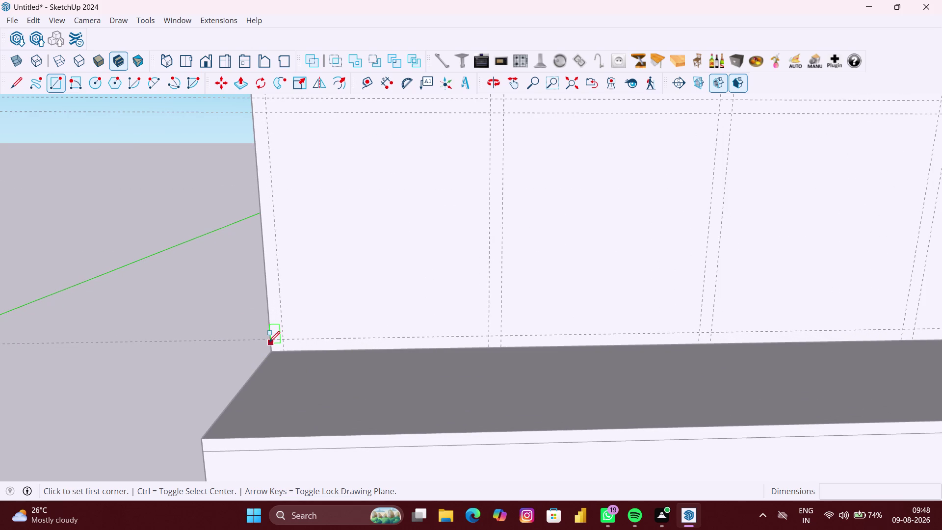
click(269, 341)
Complete the 1"-deep strip about 52" along the base top, then inspect it.
scroll(down, 3)
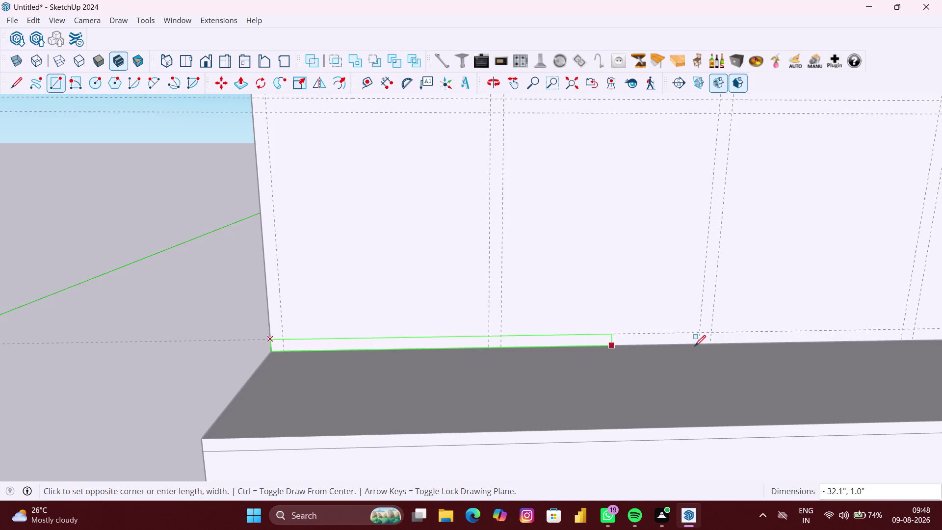
scroll(down, 3)
scroll(down, 3)
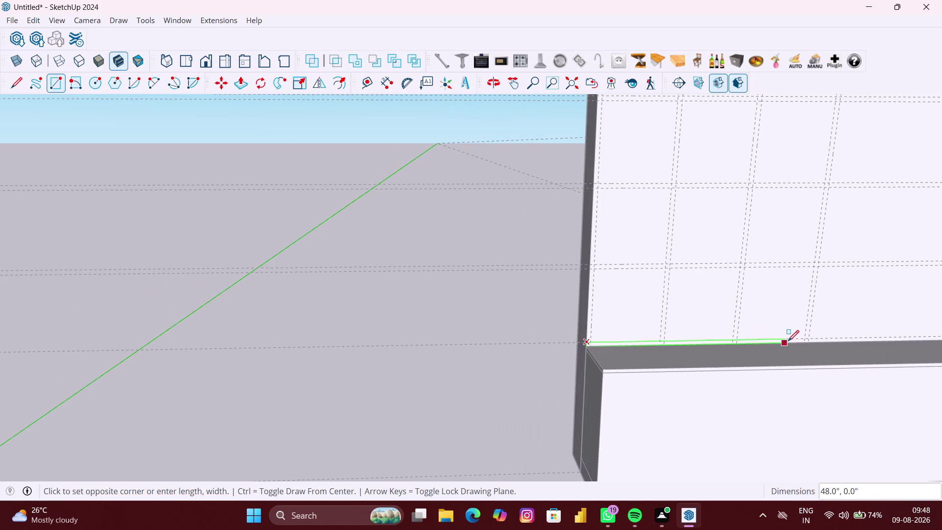
scroll(up, 3)
scroll(up, 3)
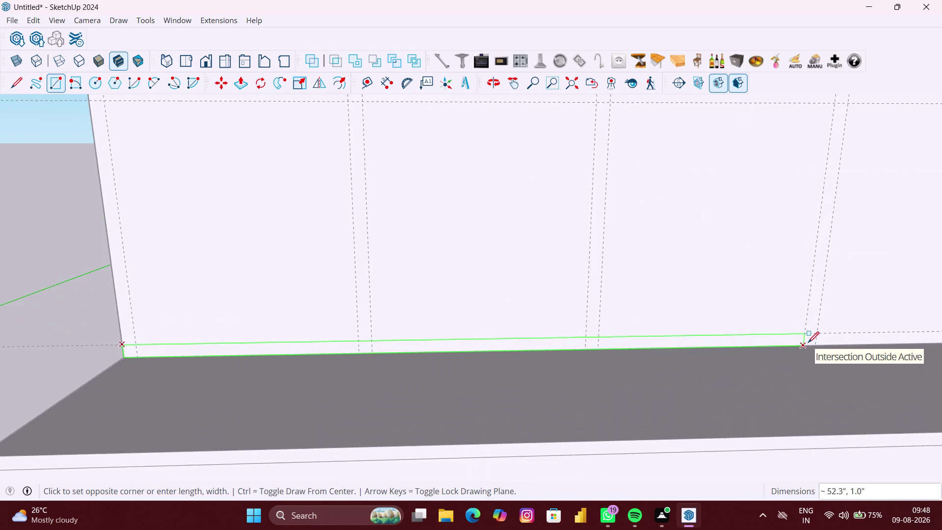
scroll(up, 3)
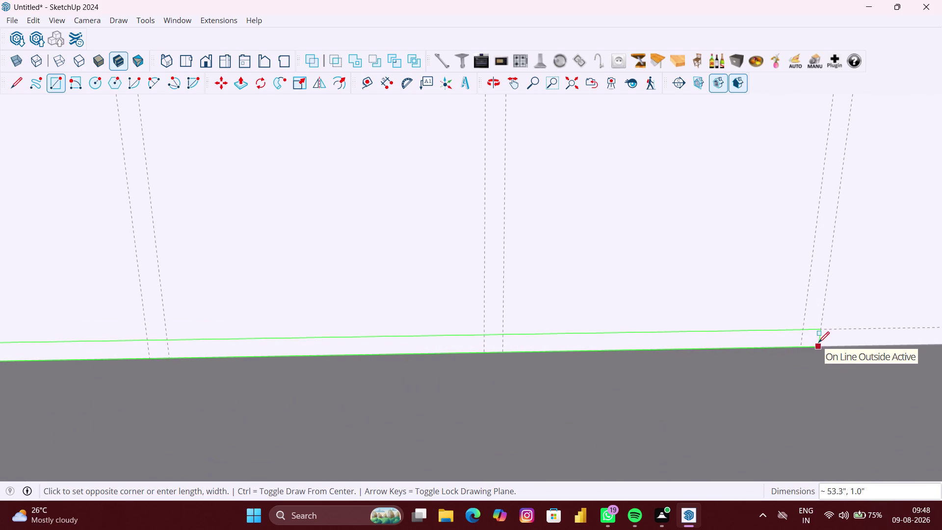
click(820, 342)
scroll(down, 3)
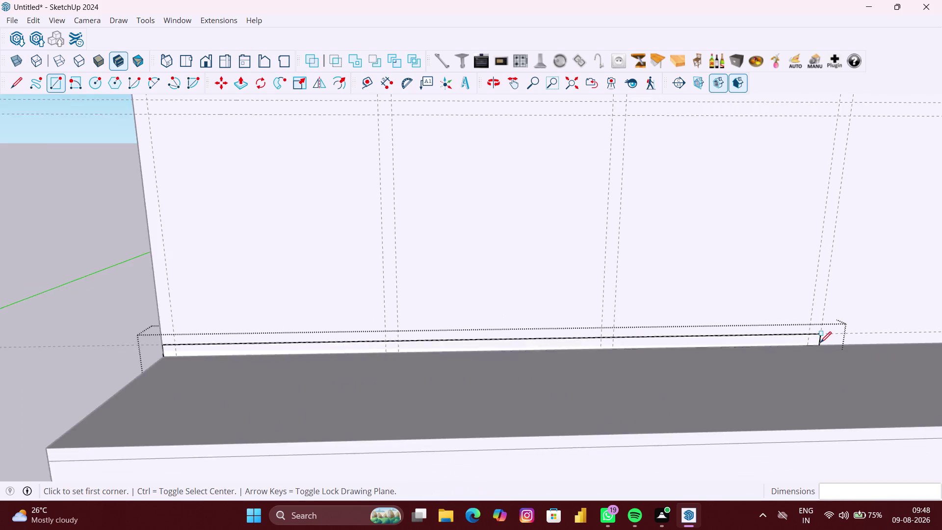
scroll(down, 3)
middle_drag(820, 342, 688, 372)
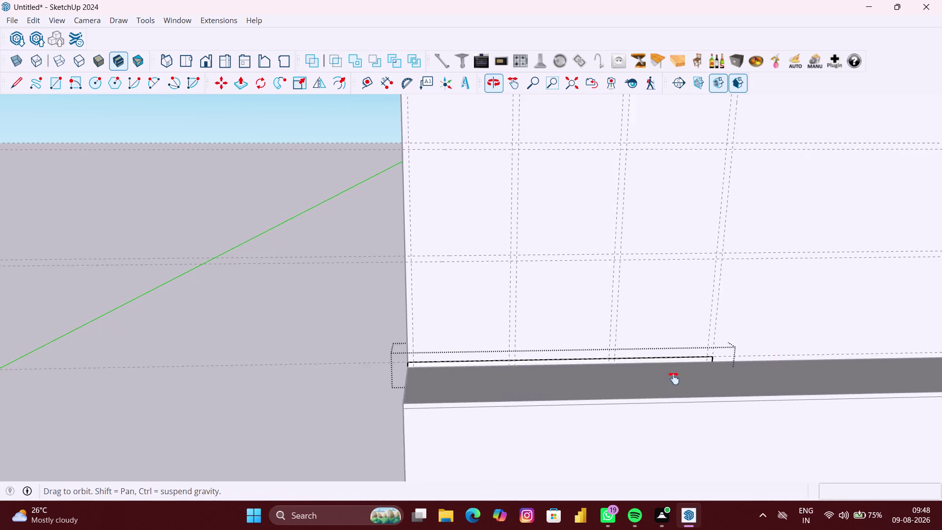
middle_drag(688, 372, 614, 387)
scroll(down, 3)
Start a rectangle at the unit's lower-left corner and orbit up the left edge.
scroll(down, 3)
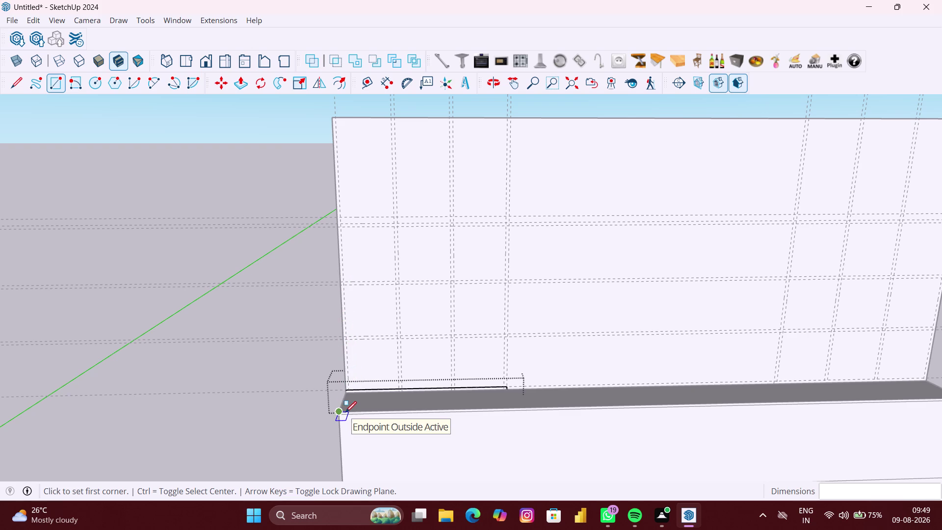
scroll(up, 3)
scroll(up, 3)
scroll(up, 3)
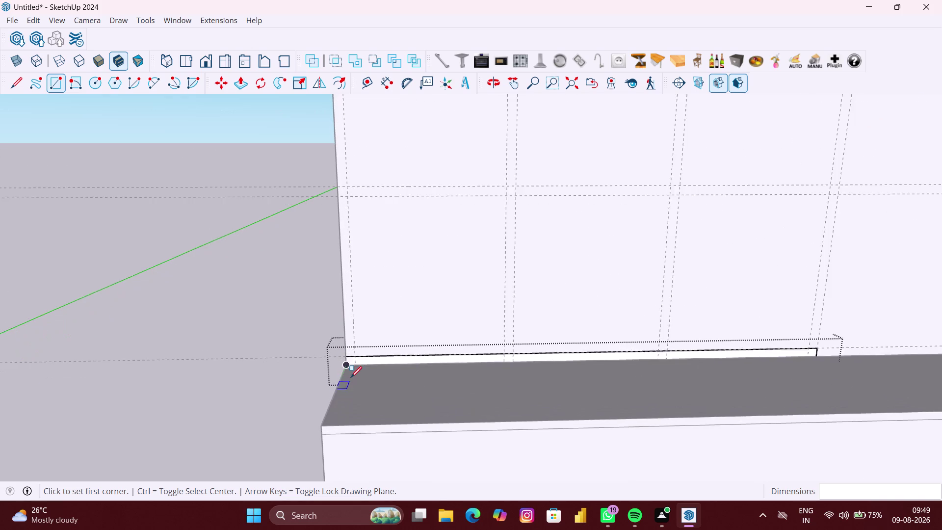
scroll(up, 3)
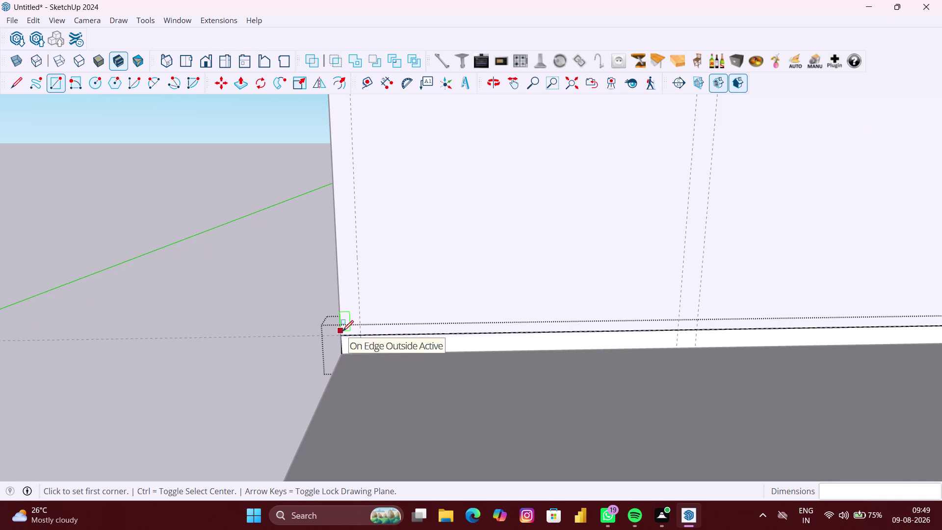
click(342, 333)
scroll(down, 3)
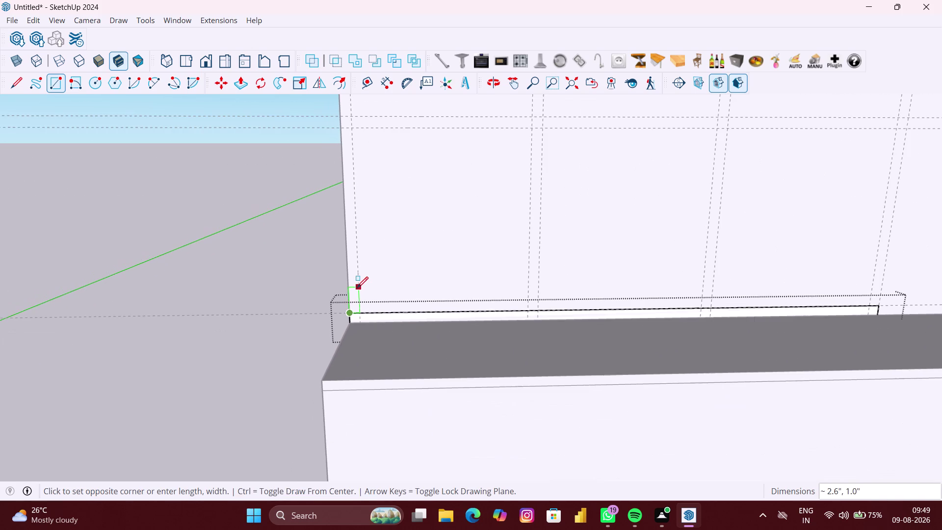
middle_drag(357, 286, 376, 523)
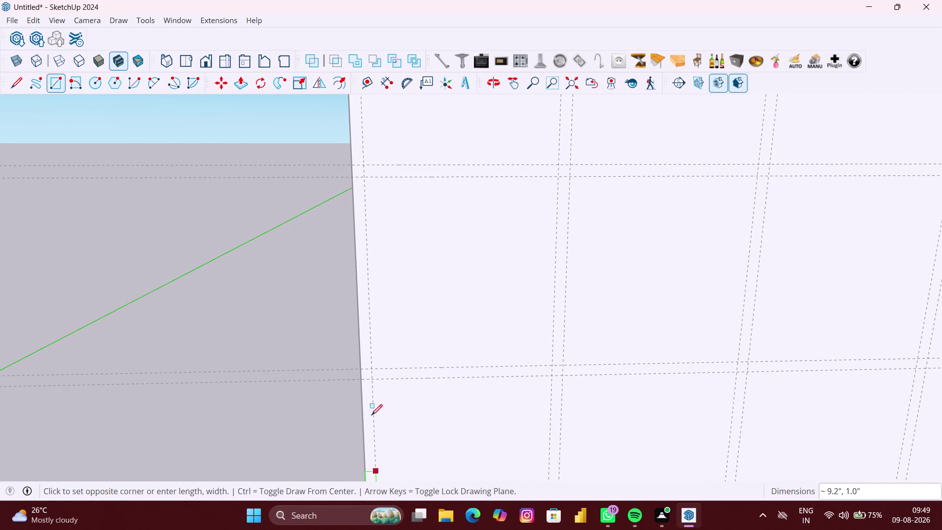
scroll(down, 3)
middle_drag(381, 292, 374, 485)
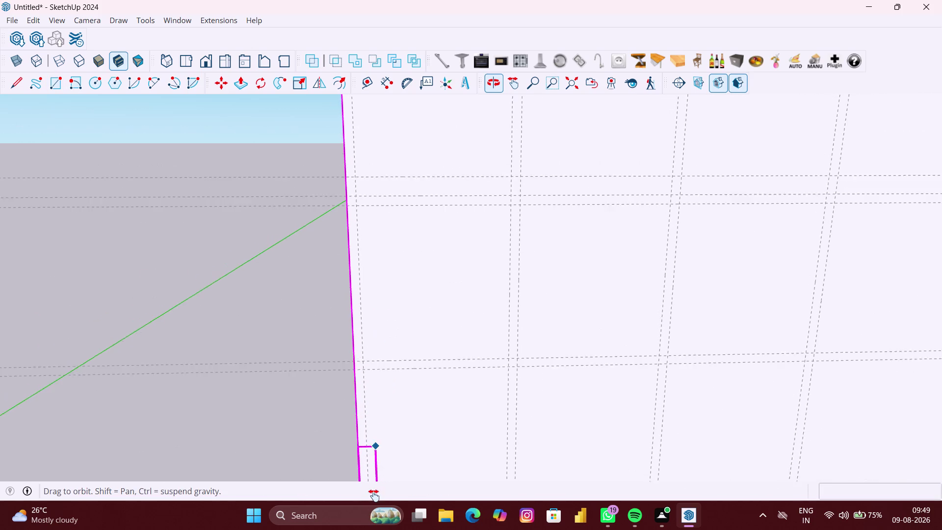
middle_drag(374, 485, 374, 496)
scroll(down, 3)
middle_drag(360, 203, 368, 508)
scroll(down, 3)
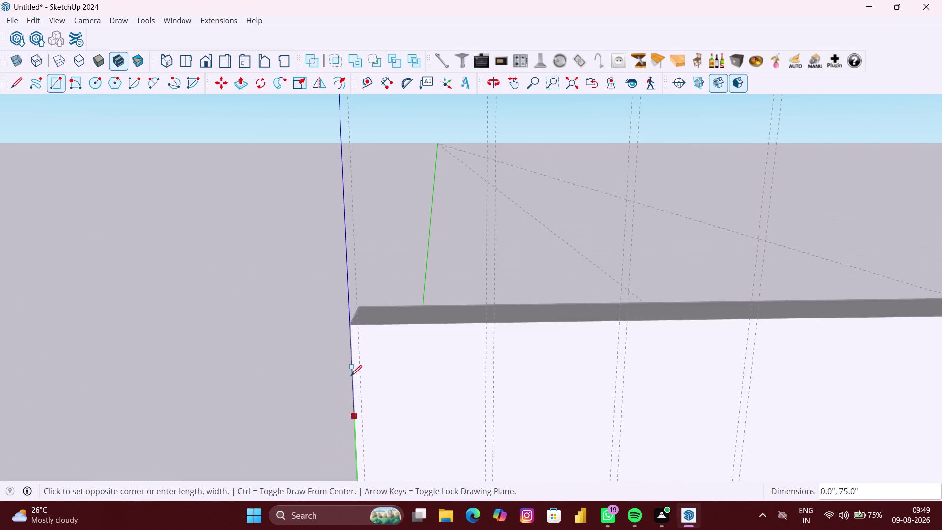
scroll(up, 3)
scroll(down, 3)
middle_drag(366, 410, 369, 304)
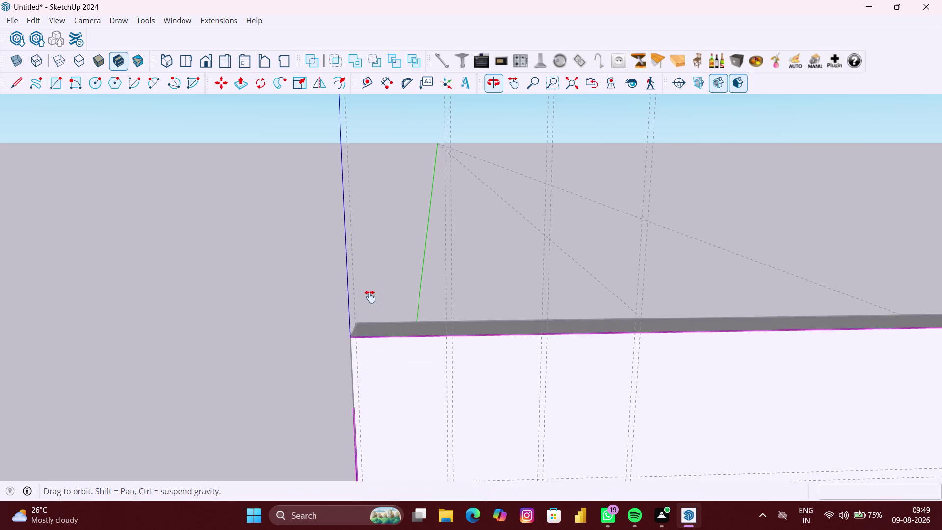
middle_drag(370, 305, 365, 150)
scroll(up, 3)
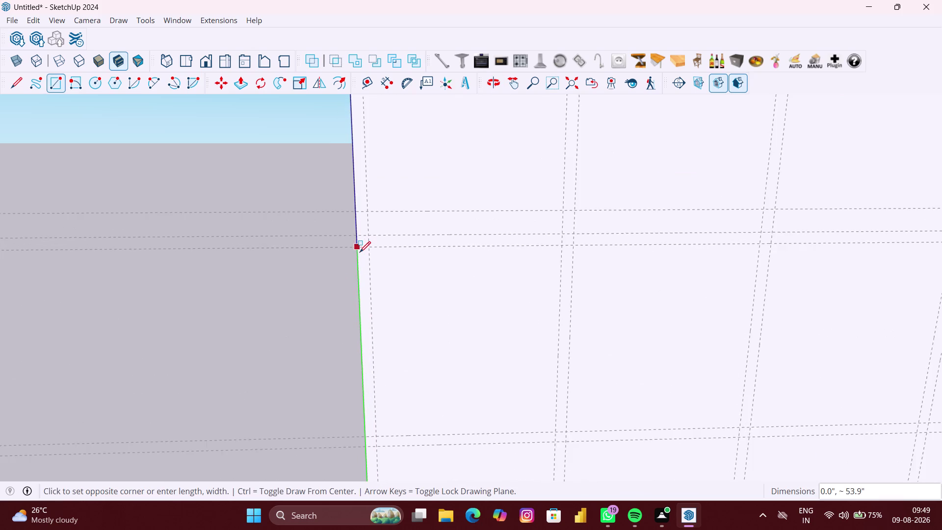
scroll(up, 3)
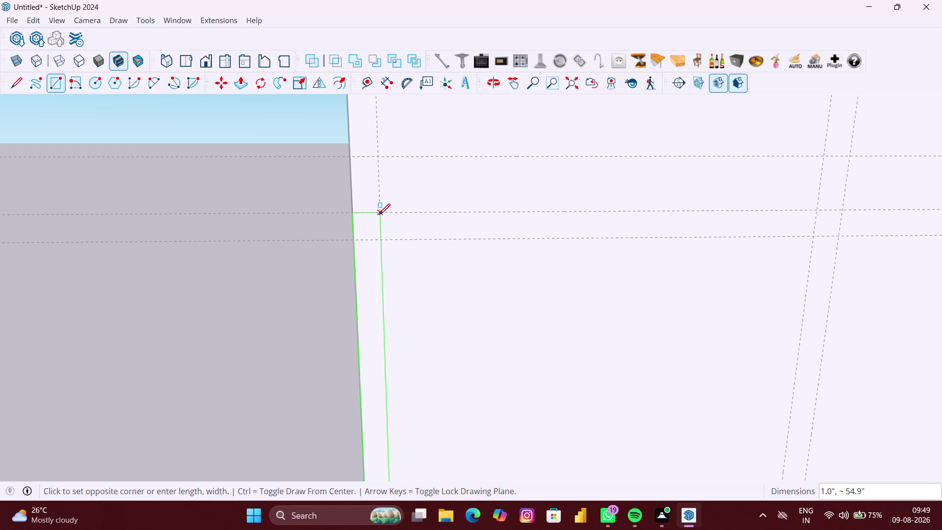
Complete the 1" × 54.9" vertical strip and orbit around the panel.
click(379, 214)
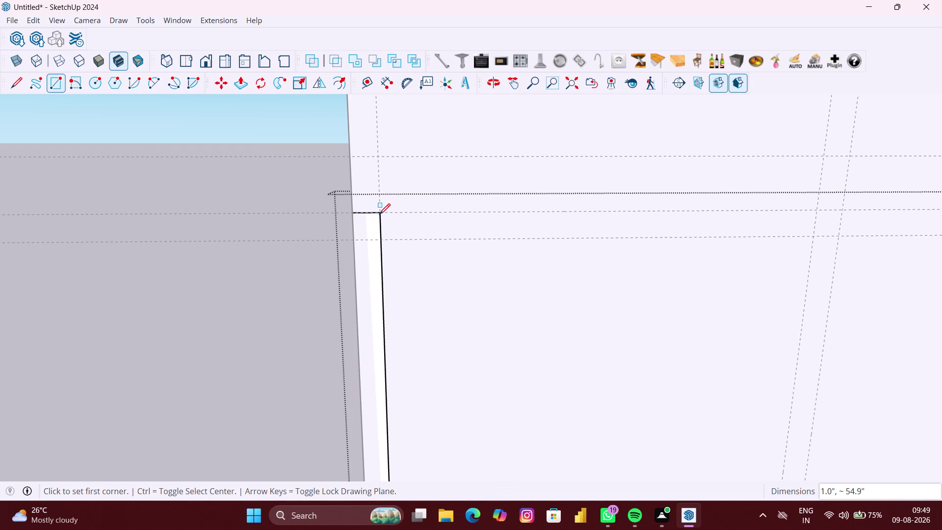
scroll(down, 3)
scroll(down, 3)
middle_drag(535, 284, 427, 245)
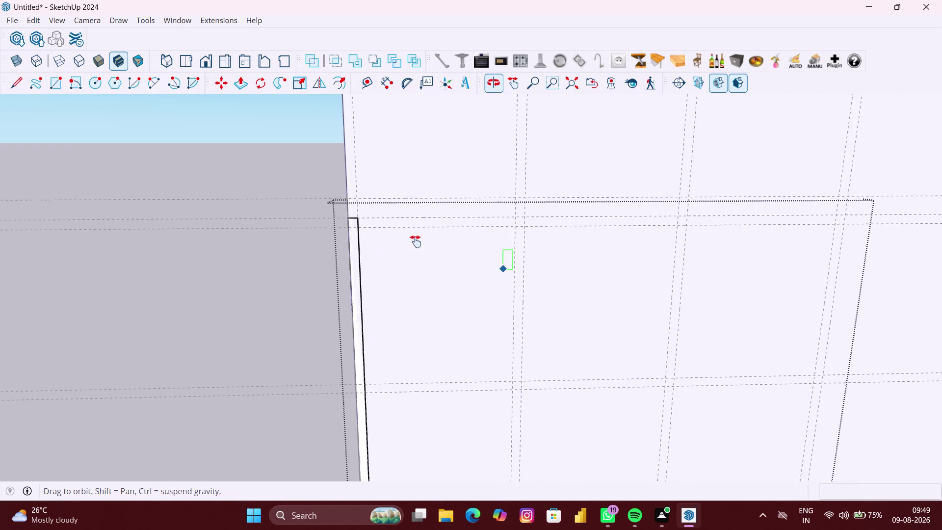
middle_drag(427, 246, 319, 191)
scroll(down, 3)
scroll(down, 3)
middle_drag(541, 374, 505, 332)
scroll(down, 3)
scroll(down, 3)
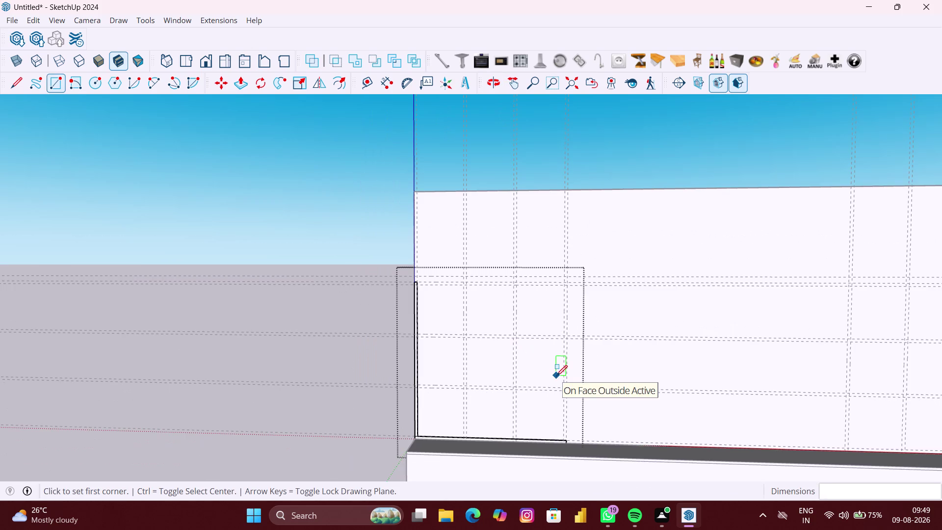
Draw a 1" × 54.5" strip from the unit's bottom-right corner up its right side.
middle_drag(556, 375, 531, 309)
scroll(up, 3)
scroll(up, 3)
scroll(up, 3)
scroll(up, 3)
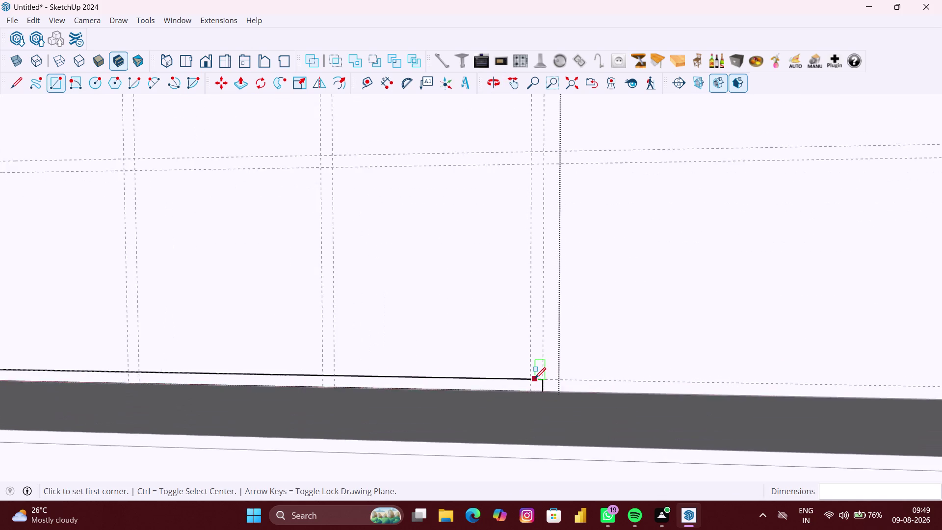
click(530, 379)
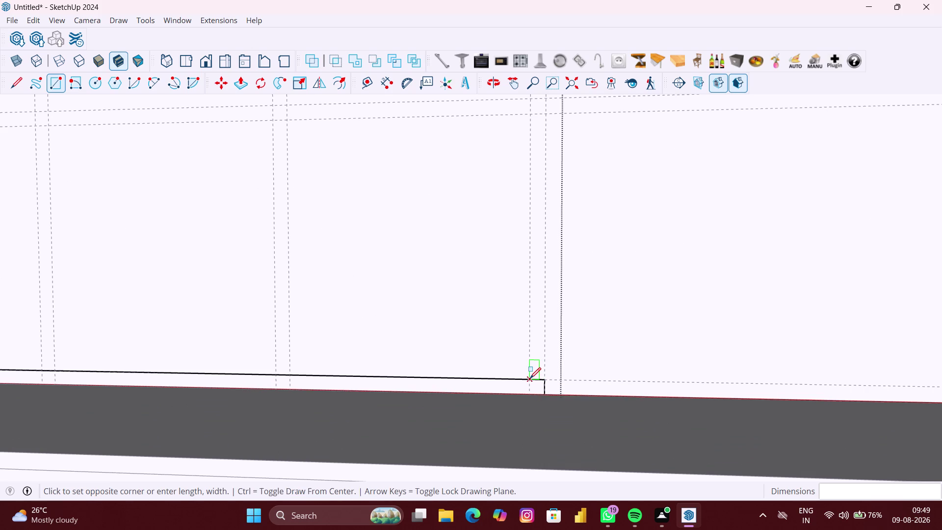
scroll(down, 3)
middle_drag(540, 298, 538, 452)
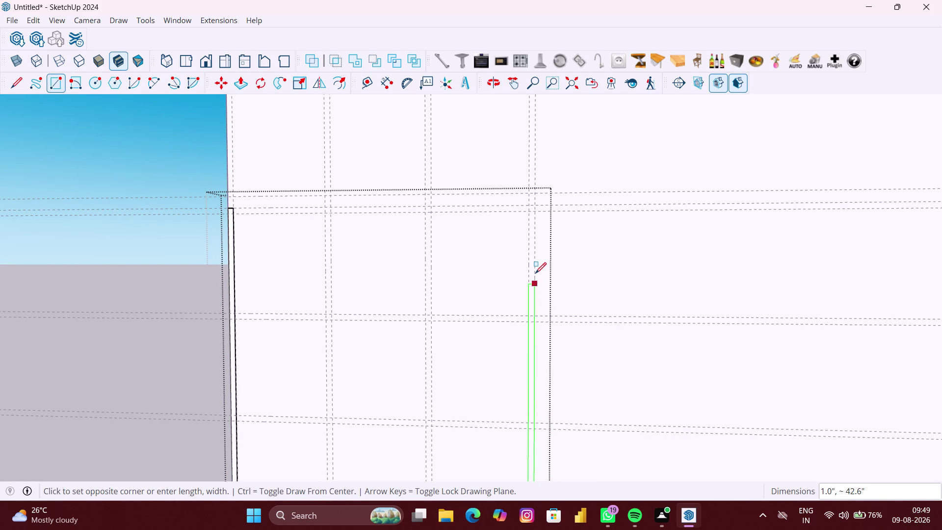
scroll(up, 3)
scroll(up, 3)
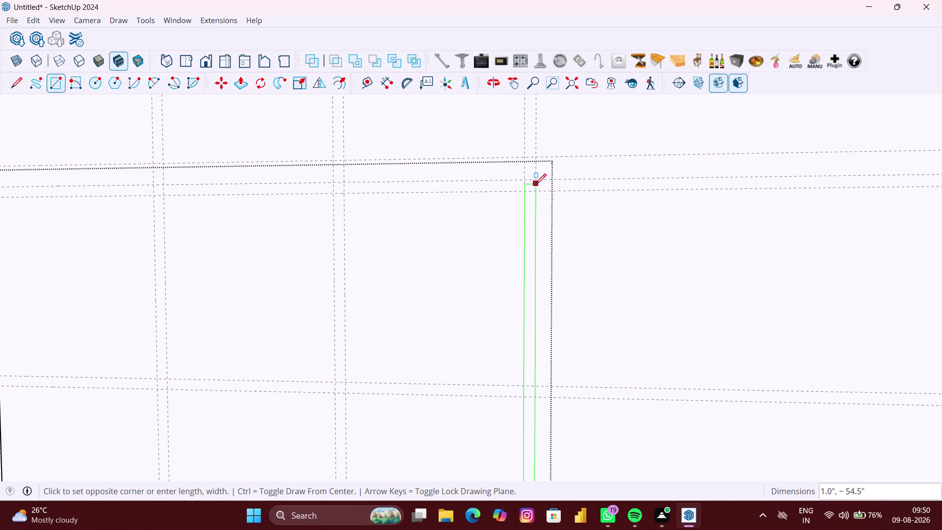
click(535, 182)
scroll(down, 3)
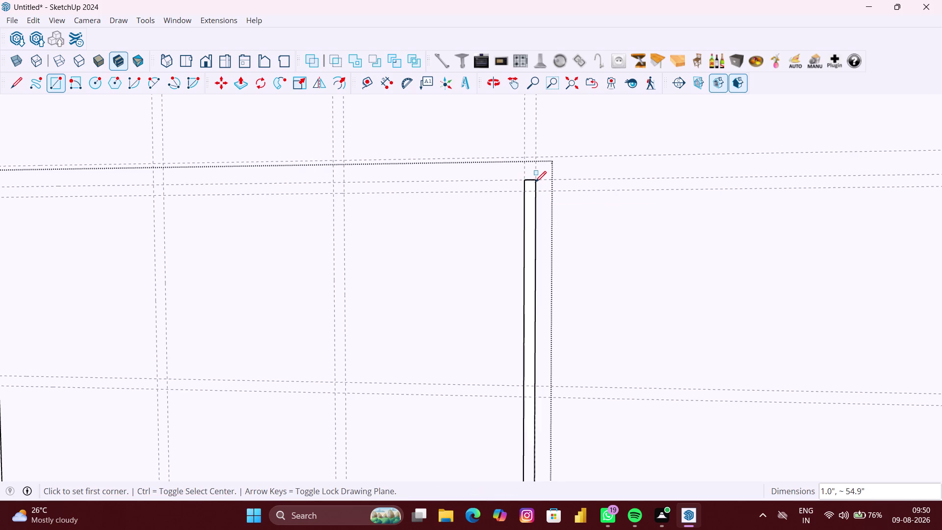
scroll(down, 3)
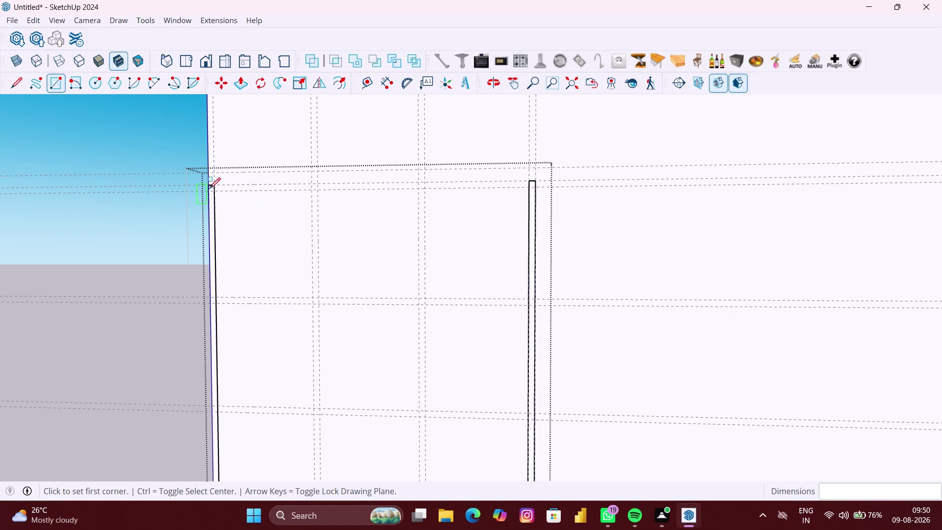
Draw a 1"-high rectangle from the top-left endpoint across to the right strip.
scroll(up, 3)
scroll(up, 3)
scroll(up, 3)
scroll(up, 3)
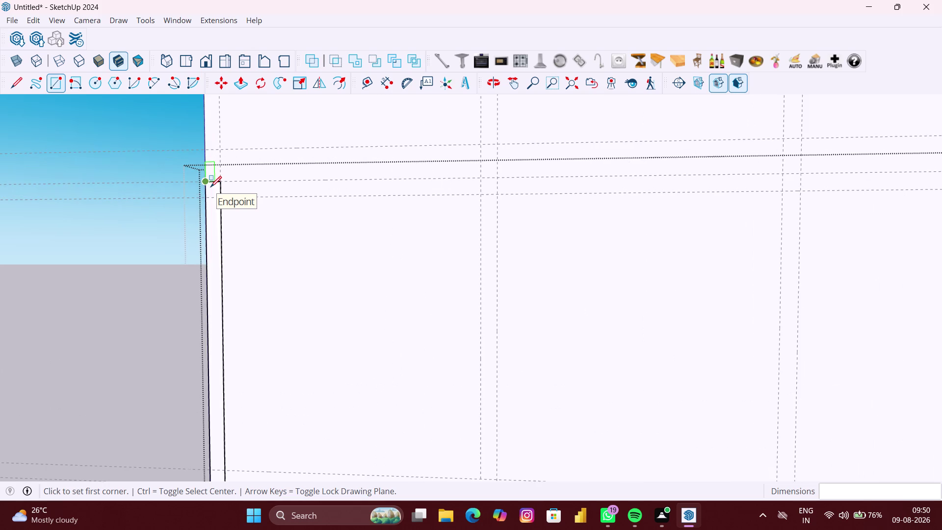
scroll(up, 3)
click(224, 181)
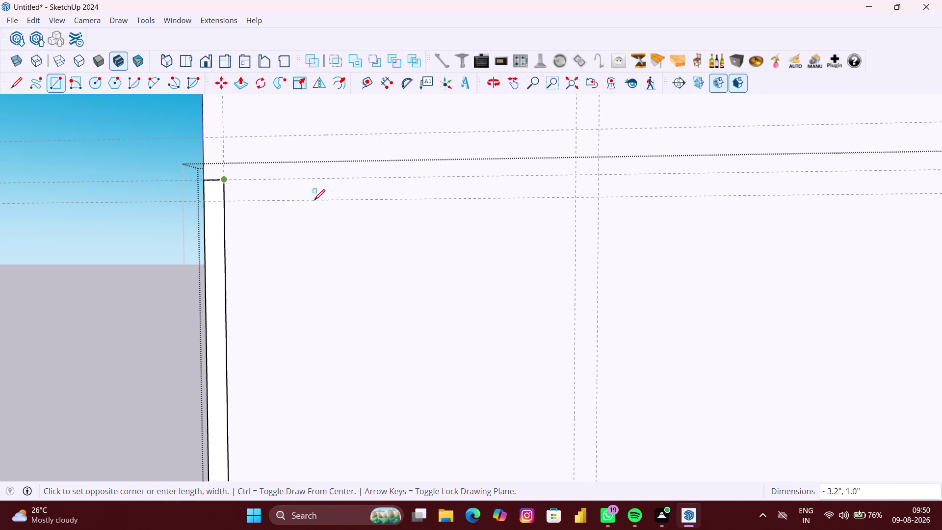
scroll(down, 3)
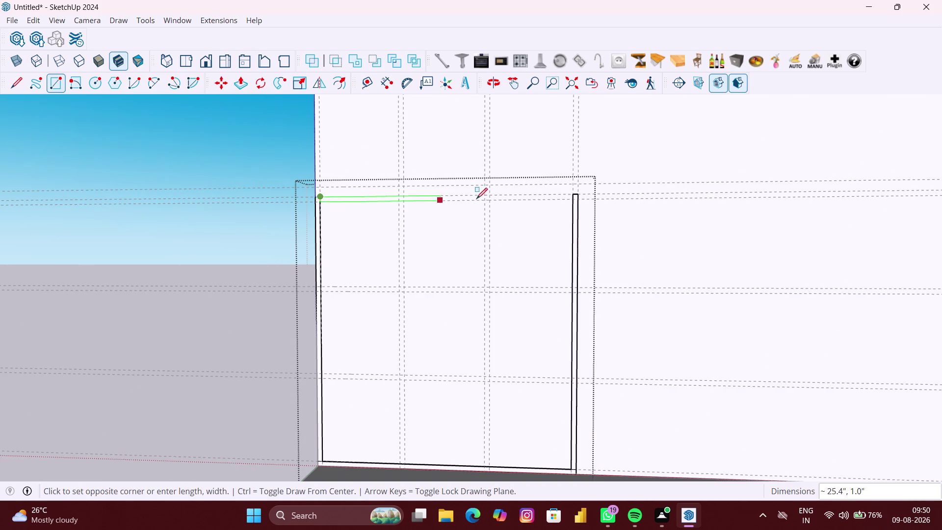
scroll(up, 3)
scroll(up, 3)
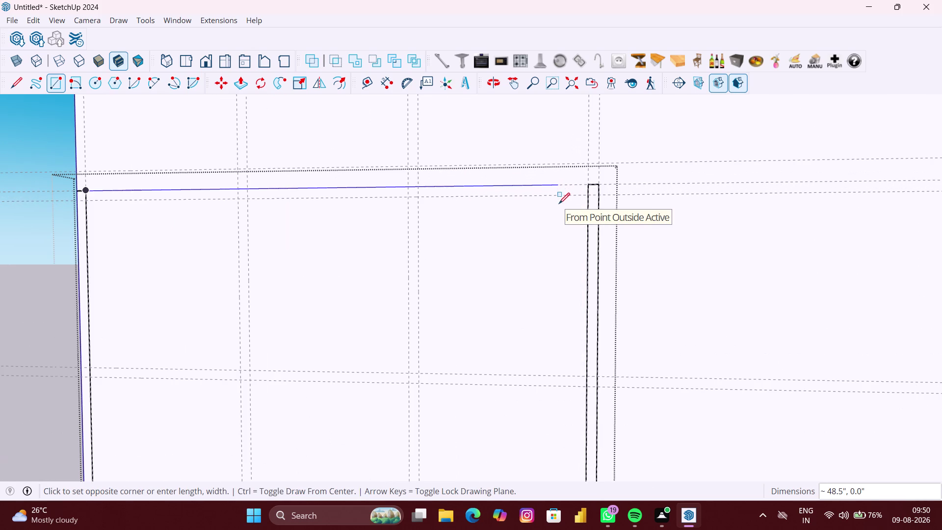
click(589, 197)
scroll(down, 3)
scroll(down, 3)
scroll(down, 3)
scroll(down, 3)
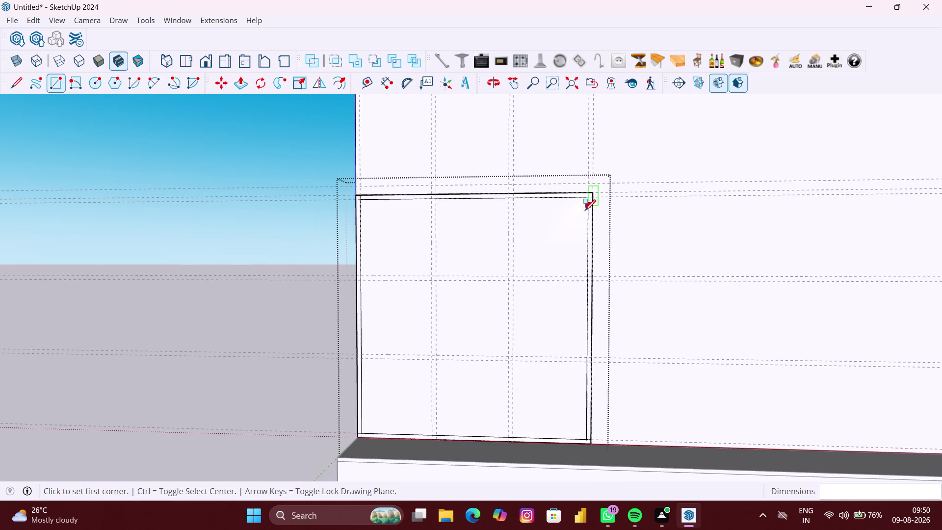
scroll(down, 3)
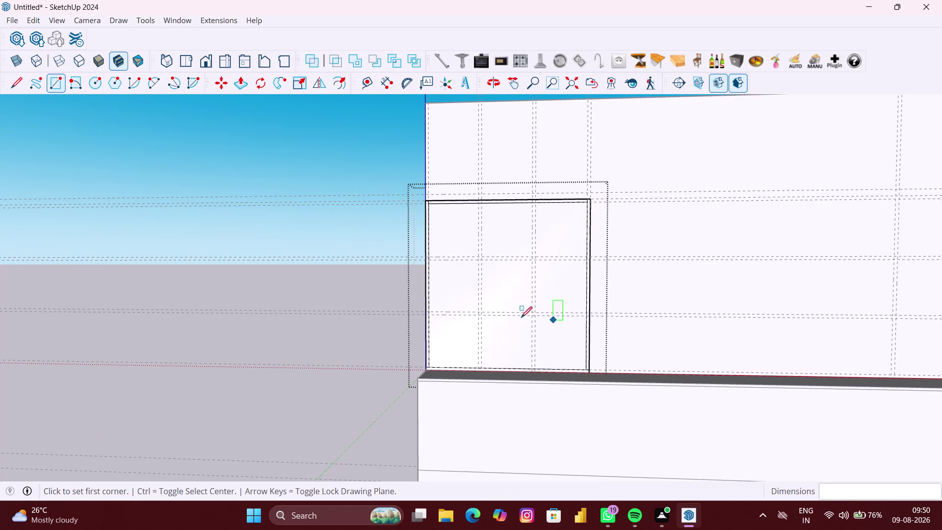
scroll(up, 3)
scroll(up, 3)
scroll(up, 3)
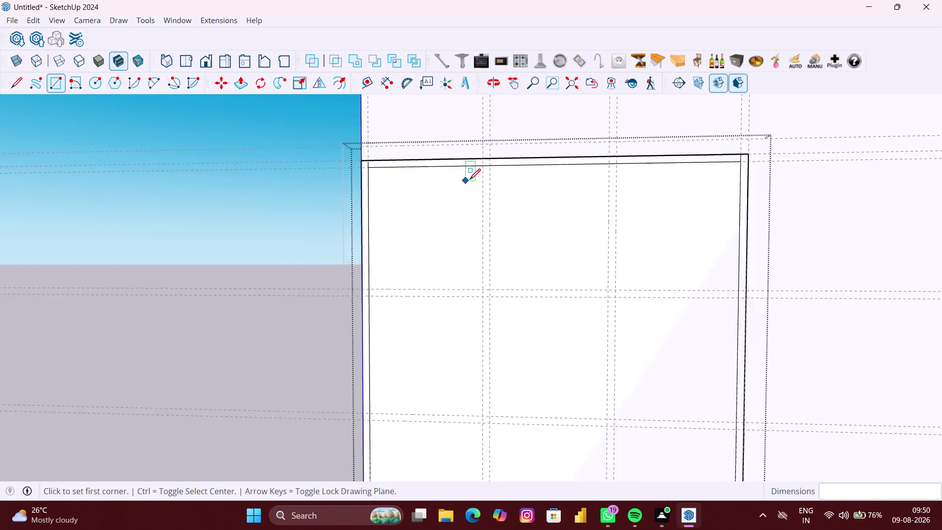
Draw a vertical divider strip from the top frame down to the base.
scroll(up, 3)
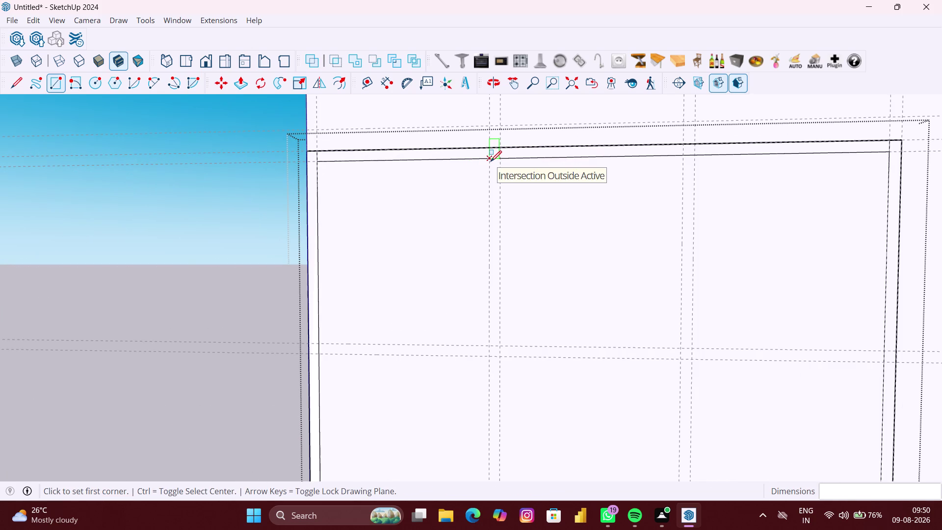
click(491, 161)
scroll(down, 3)
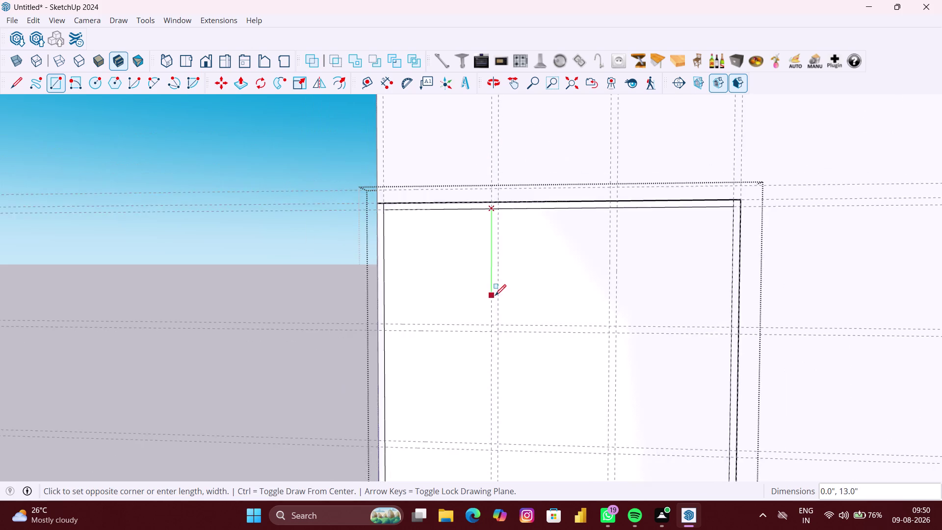
scroll(down, 3)
scroll(down, 3)
middle_drag(492, 311, 491, 227)
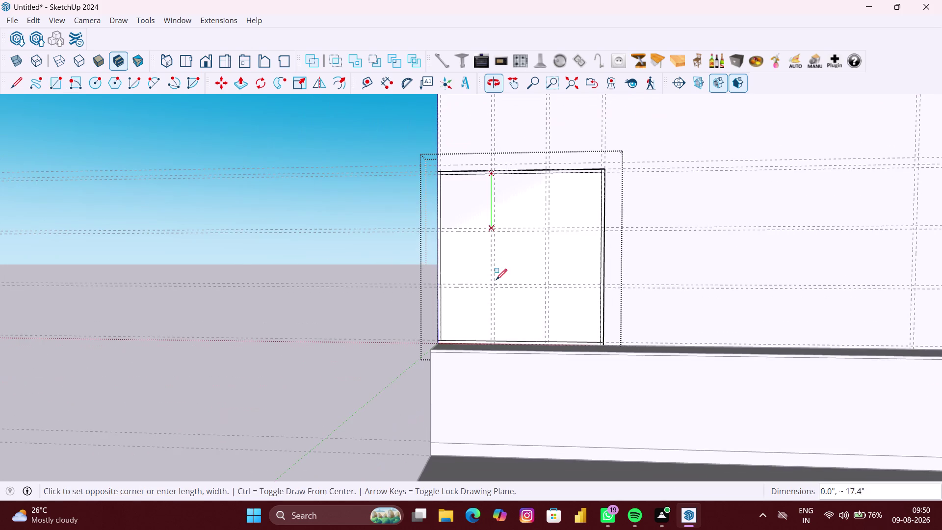
scroll(up, 3)
scroll(up, 3)
scroll(up, 3)
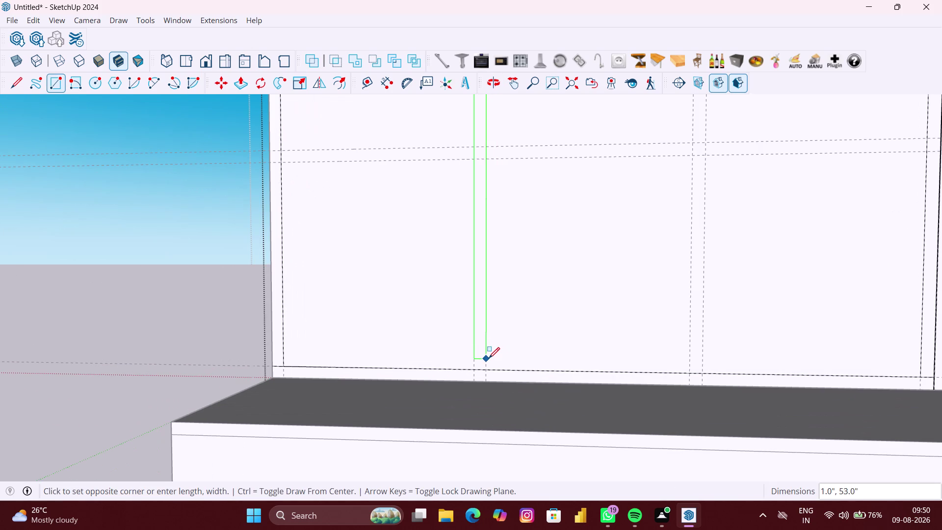
click(489, 365)
Draw a second divider strip from top to base, splitting the unit into three columns.
scroll(down, 3)
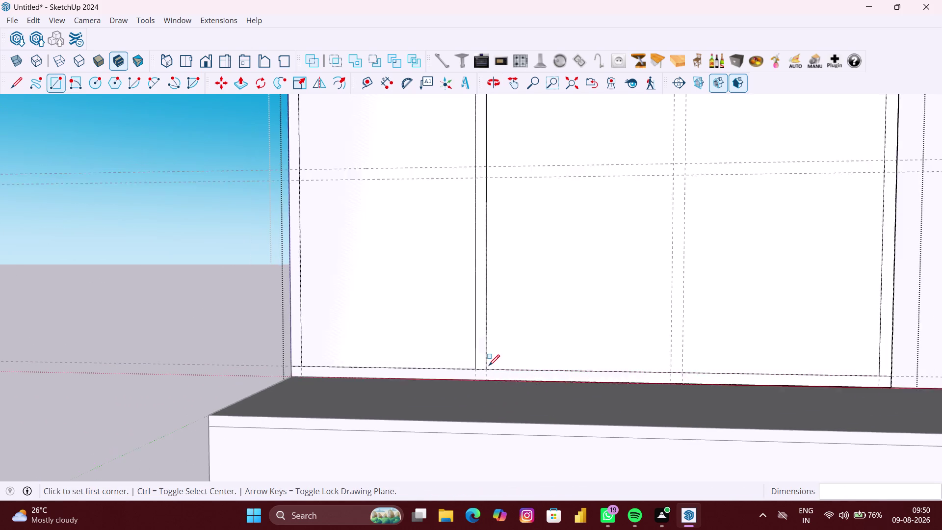
scroll(down, 3)
scroll(up, 3)
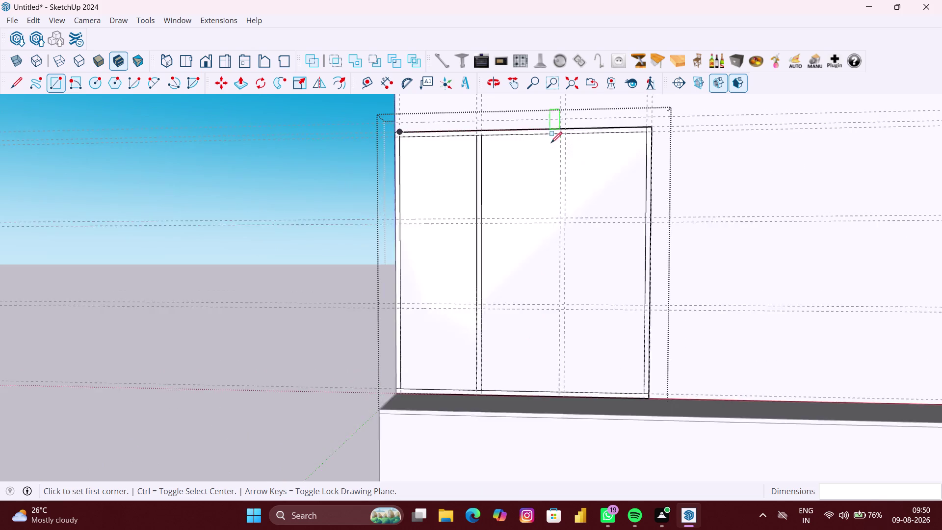
scroll(up, 3)
click(577, 117)
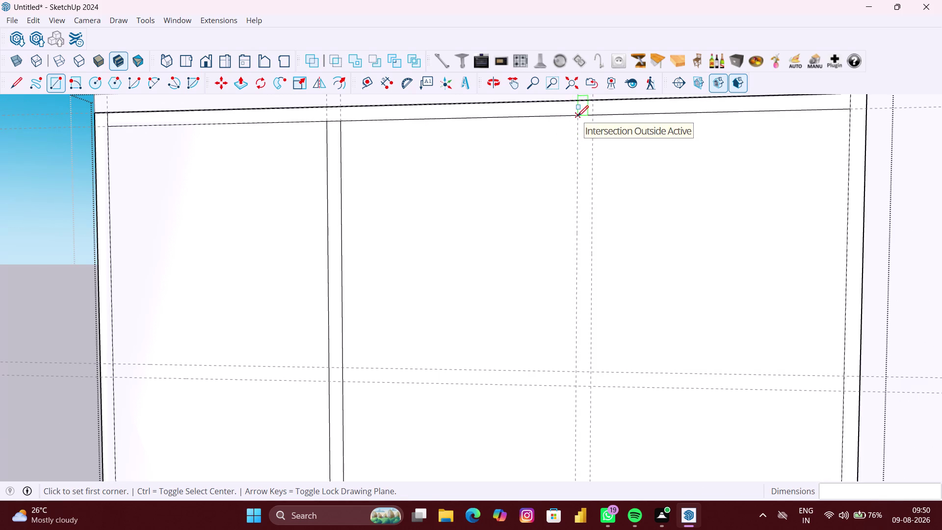
scroll(down, 3)
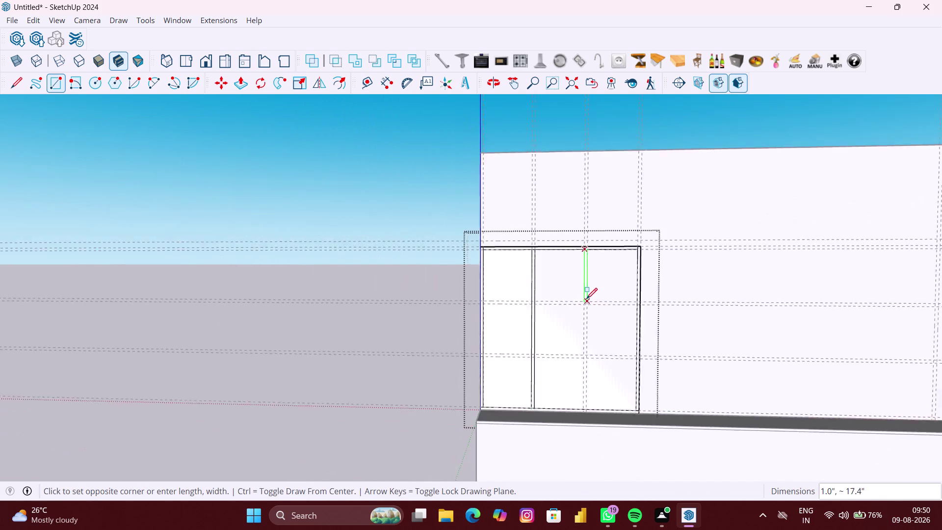
middle_drag(586, 298, 581, 255)
scroll(up, 3)
scroll(up, 3)
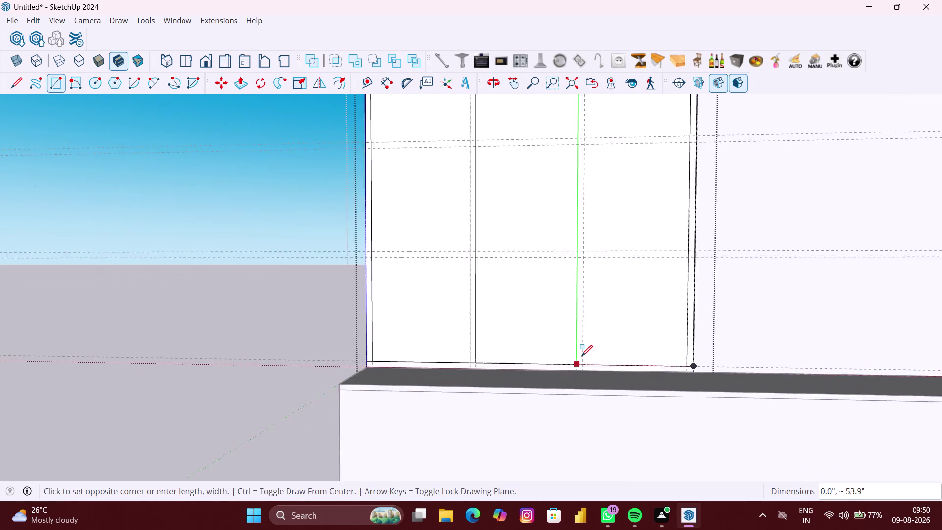
scroll(up, 3)
click(581, 371)
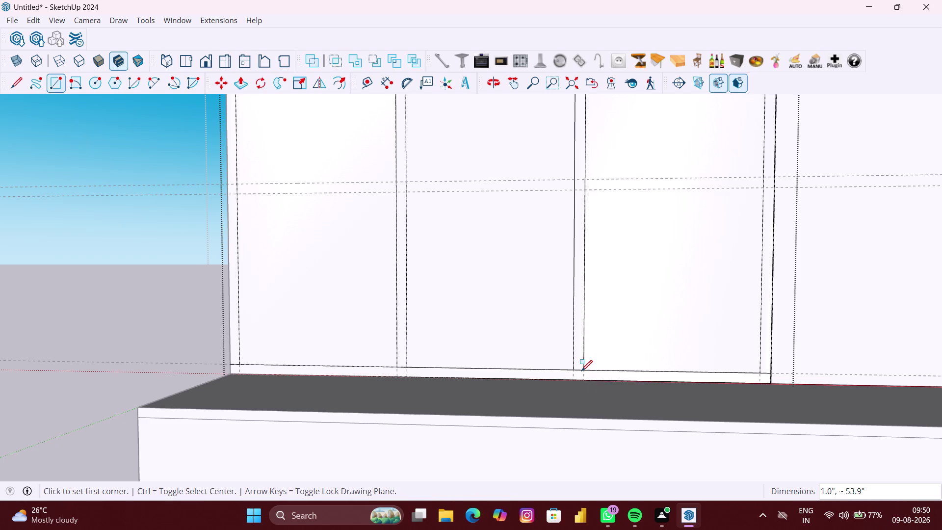
Orbit out to the whole panel, exit the left frame group, and apply a context-menu option.
scroll(down, 3)
scroll(down, 3)
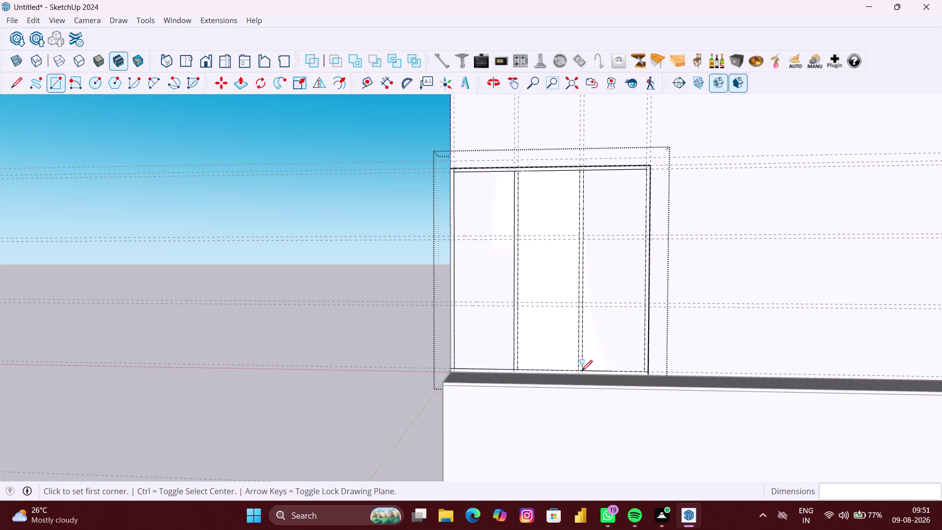
scroll(down, 3)
scroll(down, 3)
middle_drag(581, 371, 575, 369)
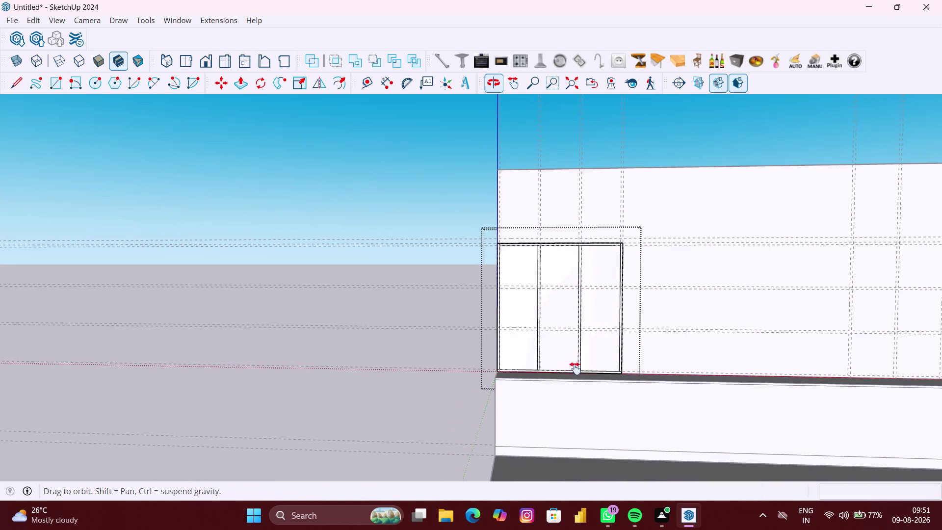
middle_drag(576, 369, 392, 361)
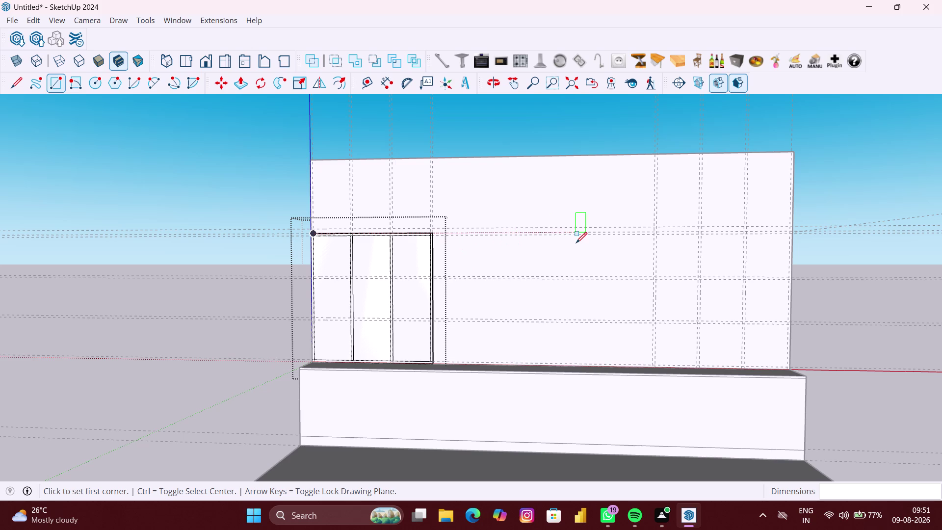
middle_drag(700, 305, 695, 305)
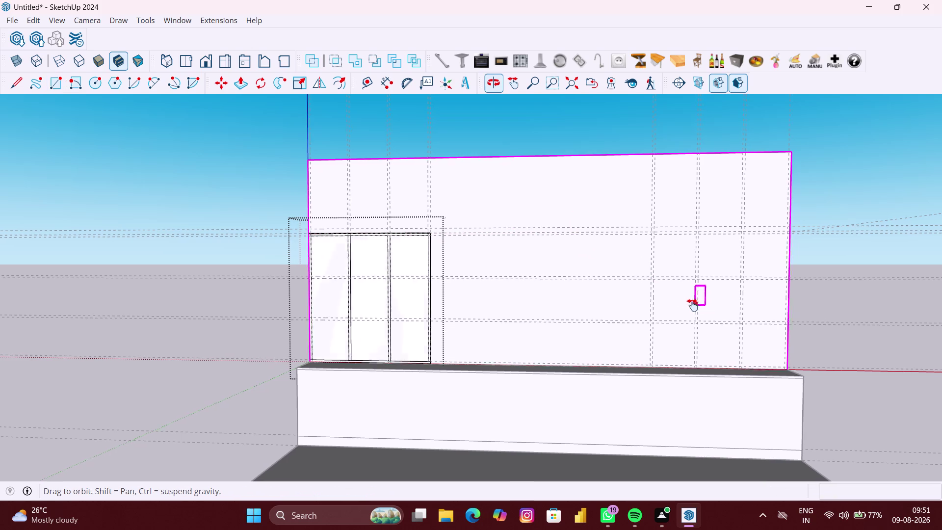
middle_drag(695, 305, 418, 306)
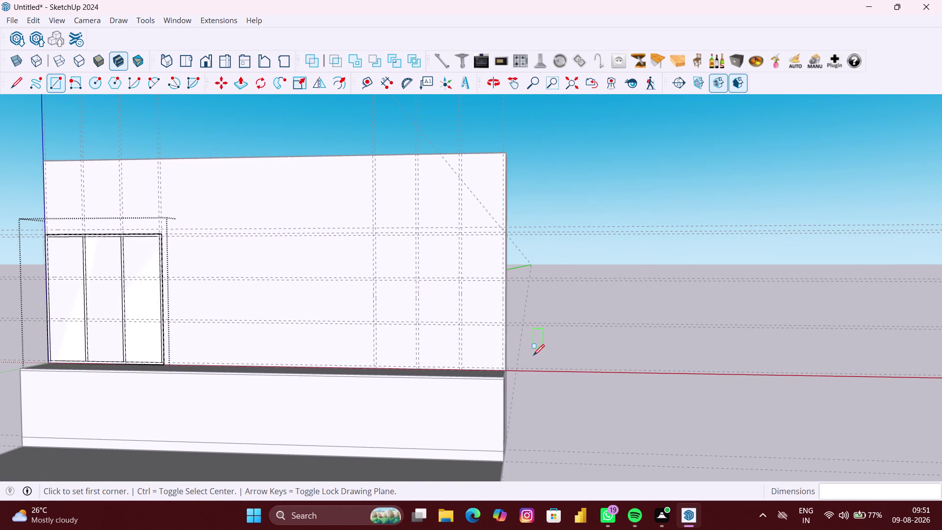
scroll(up, 3)
scroll(down, 3)
scroll(up, 3)
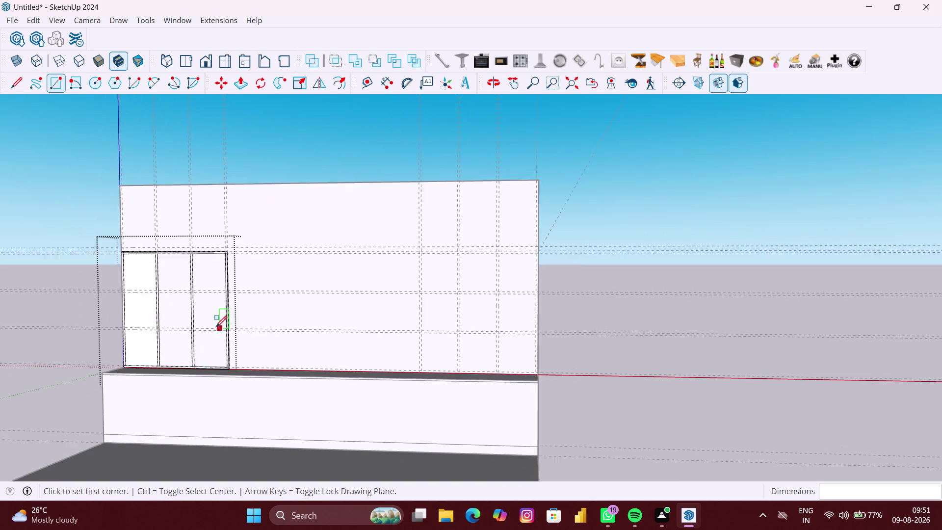
key(space)
click(766, 350)
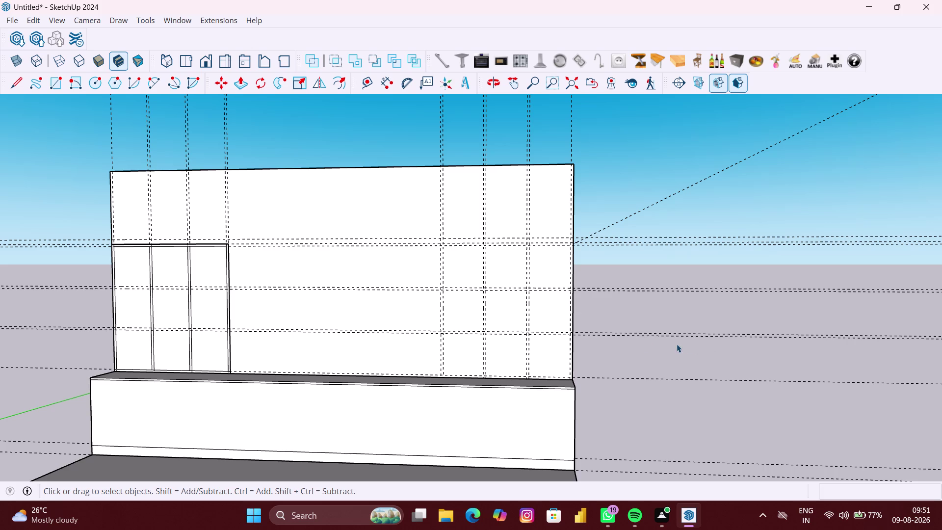
right_click(639, 319)
click(665, 358)
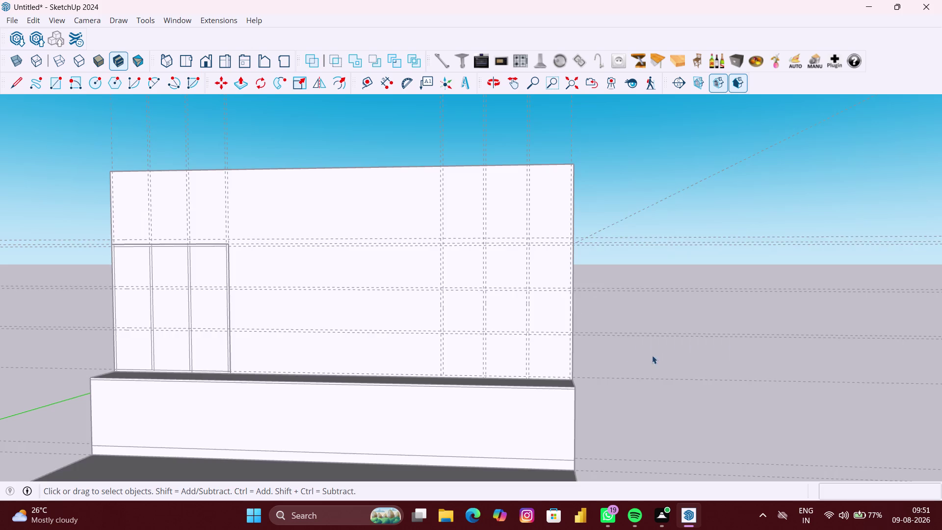
Orbit slightly right and return to Rectangle mode for the next unit.
scroll(up, 3)
middle_drag(585, 336, 574, 347)
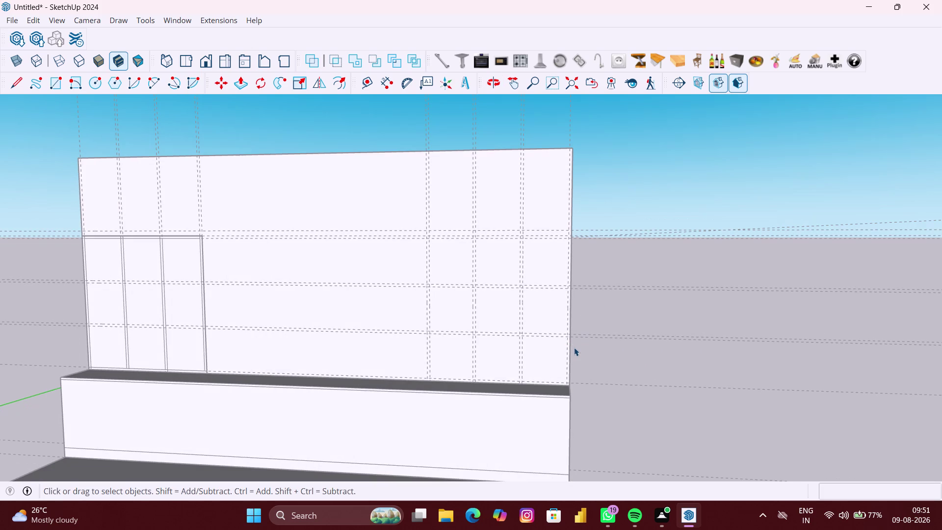
key(r)
scroll(up, 3)
scroll(up, 3)
scroll(up, 3)
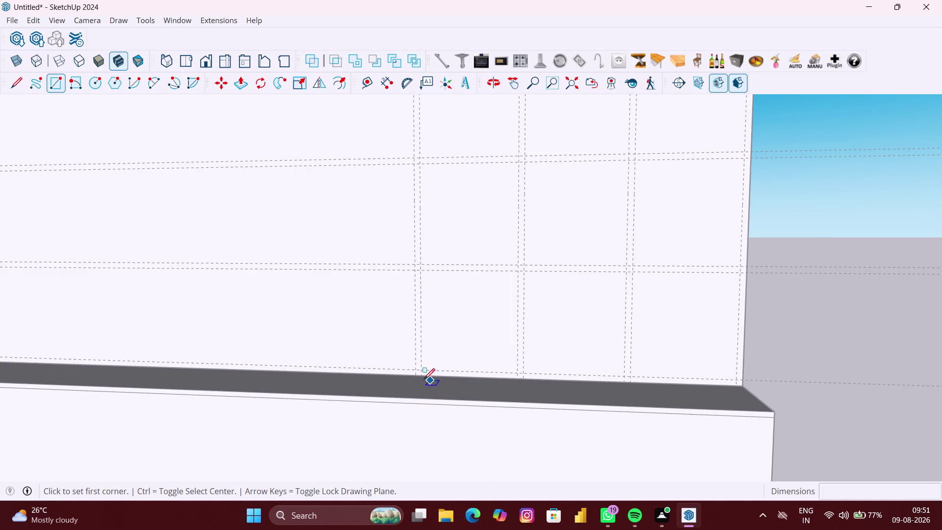
Draw a thin 1-inch strip along the base's top edge on the right.
scroll(down, 3)
scroll(down, 3)
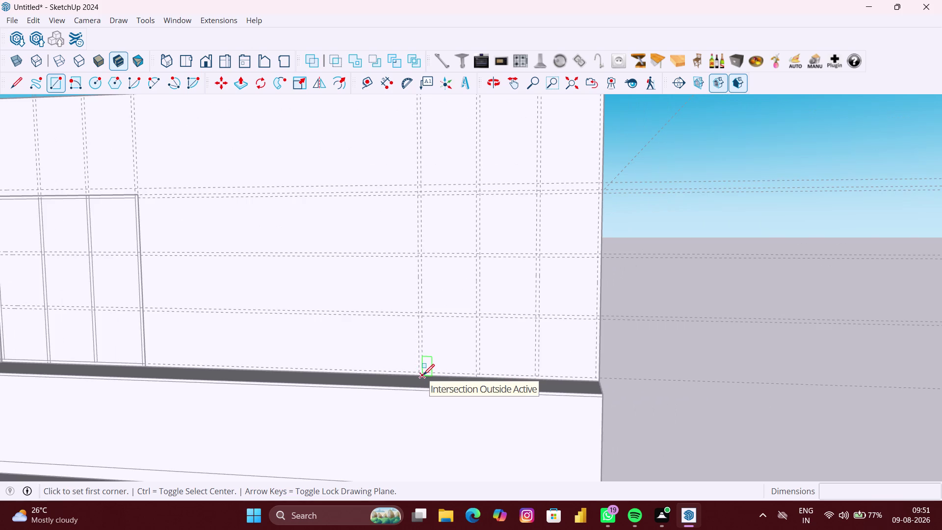
middle_click(423, 375)
scroll(up, 3)
scroll(up, 3)
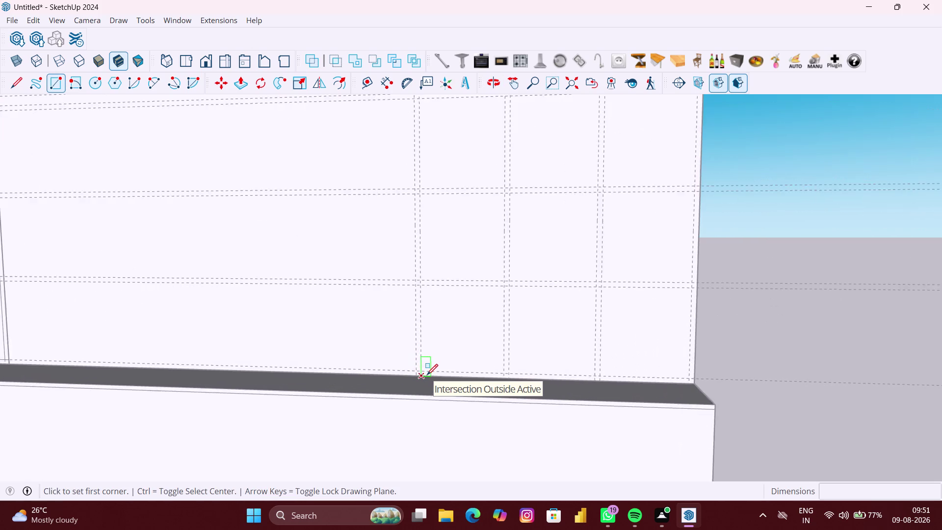
scroll(up, 3)
scroll(up, 3)
scroll(up, 3)
scroll(down, 3)
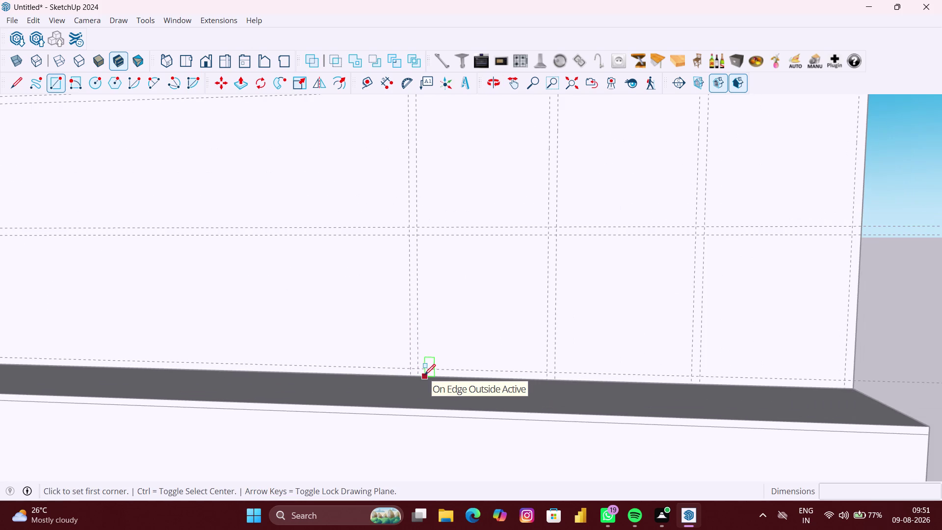
click(412, 369)
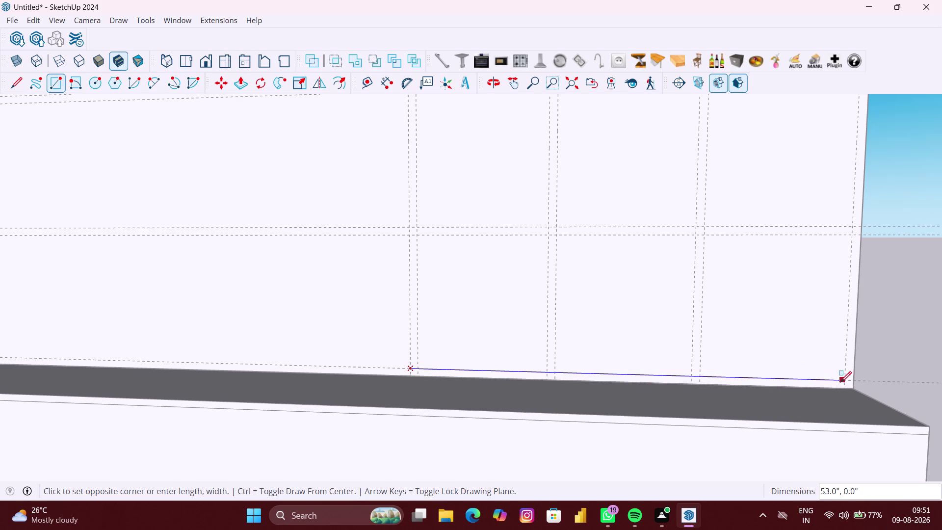
scroll(up, 3)
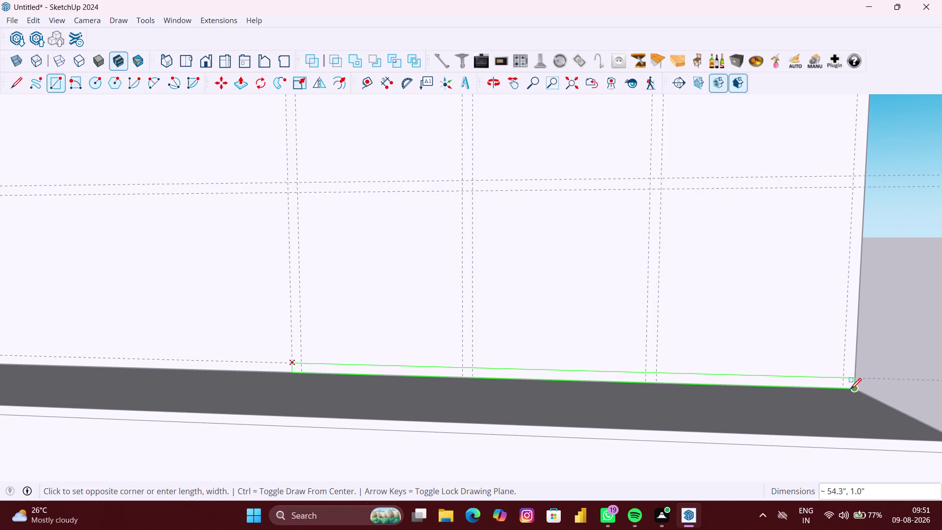
scroll(up, 3)
click(852, 387)
Draw a tall 1-inch left upright rising from the strip's left end.
scroll(down, 3)
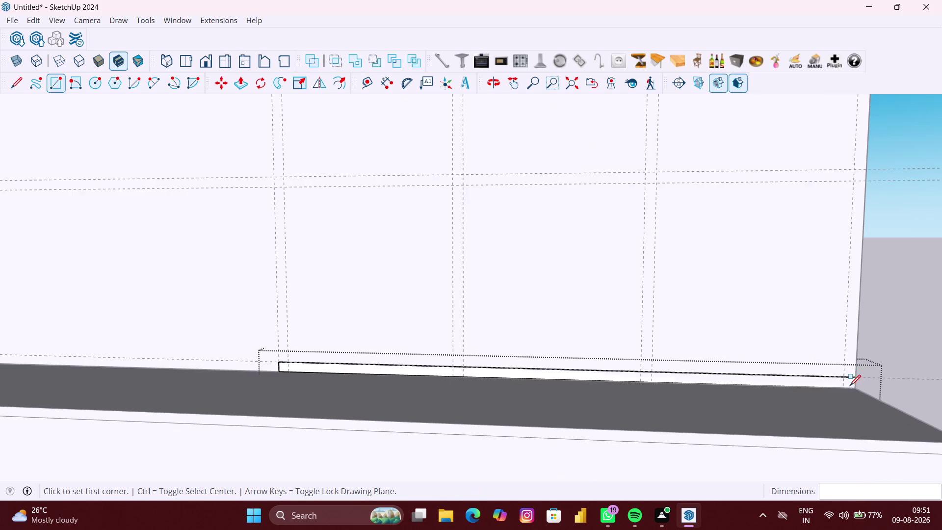
scroll(down, 3)
scroll(down, 3)
scroll(down, 3)
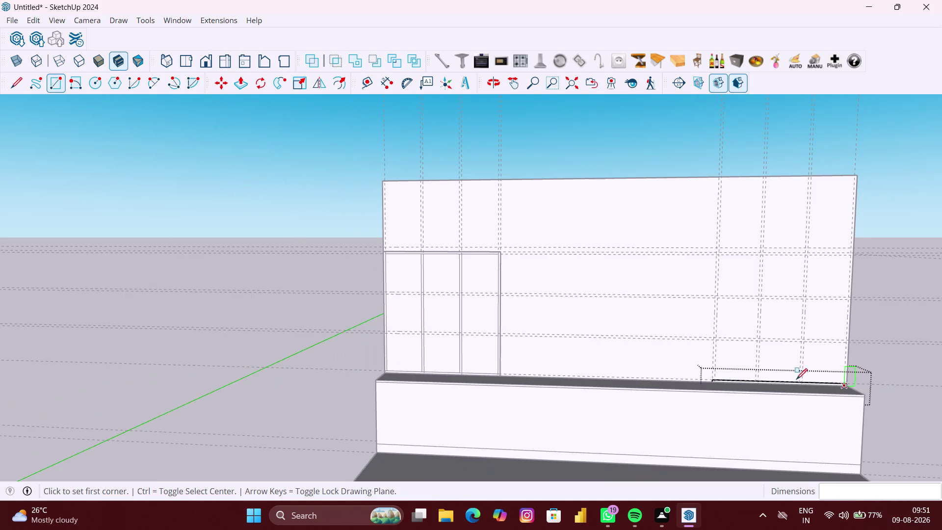
scroll(up, 3)
scroll(up, 3)
scroll(up, 3)
scroll(up, 3)
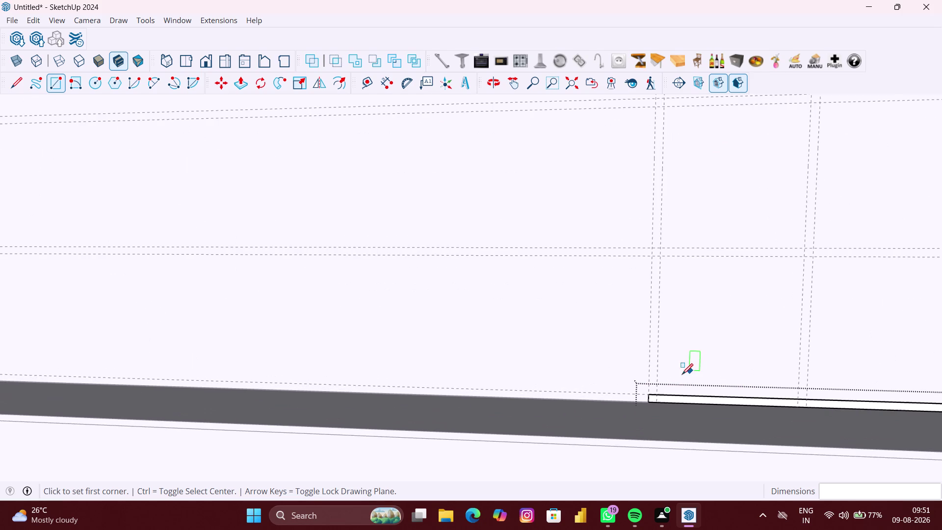
scroll(up, 3)
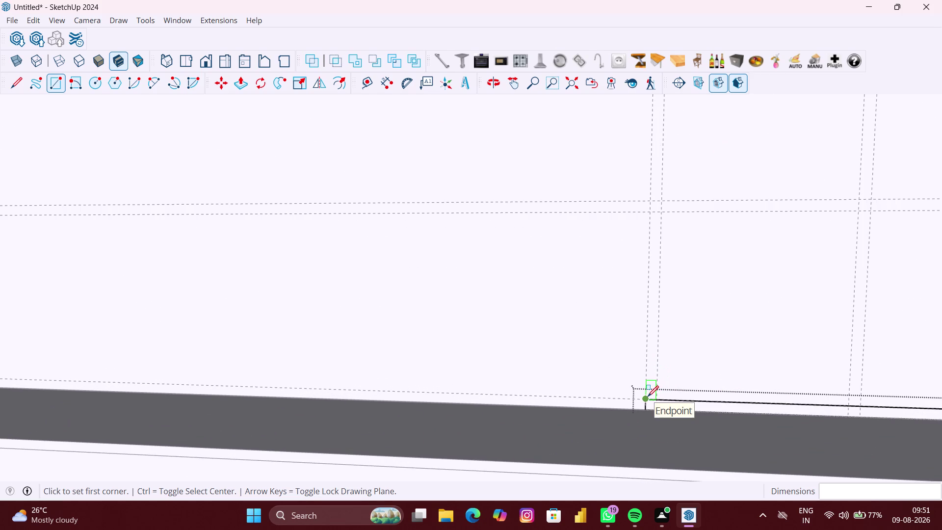
click(648, 396)
scroll(down, 3)
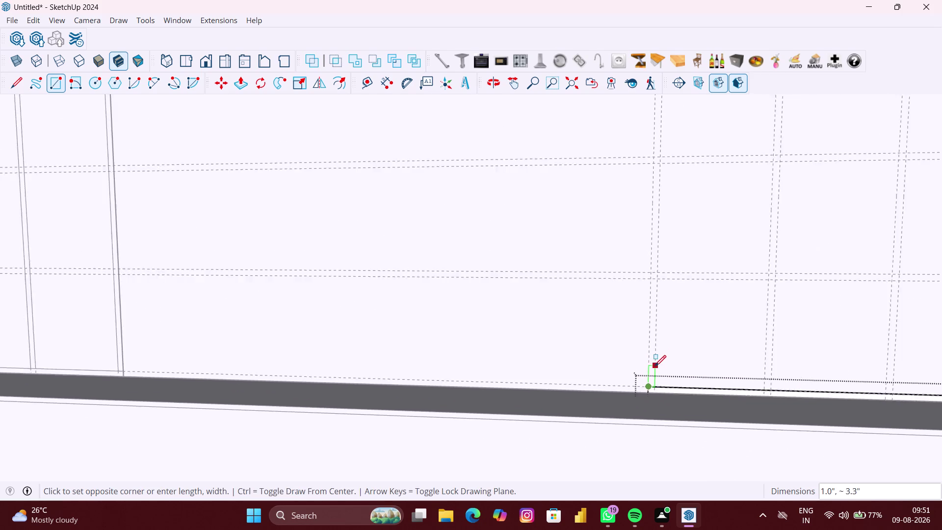
scroll(down, 3)
middle_drag(659, 363, 659, 415)
scroll(up, 3)
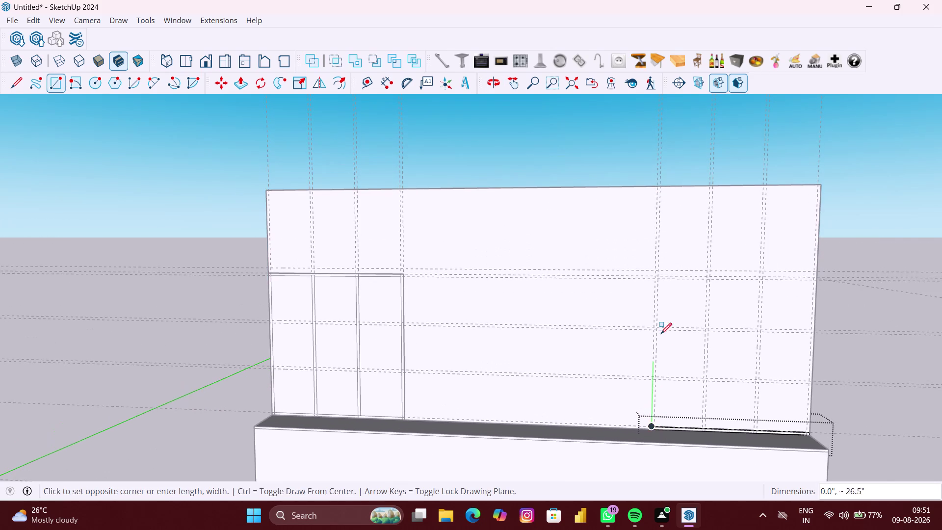
scroll(up, 3)
scroll(up, 3)
scroll(up, 3)
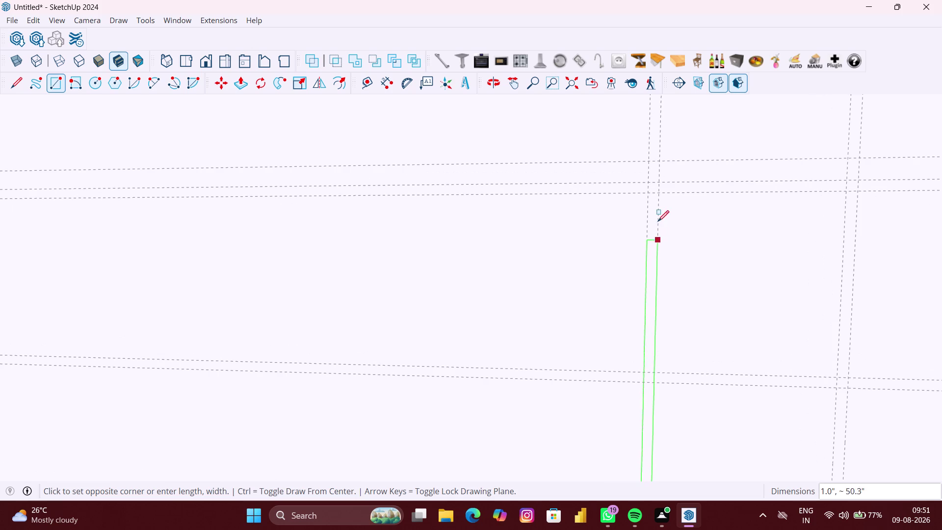
click(658, 185)
scroll(down, 3)
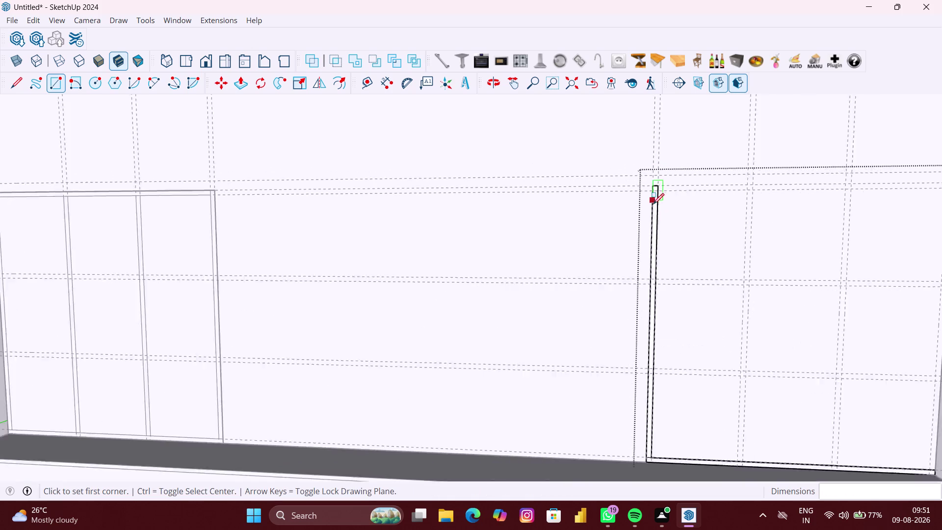
scroll(down, 3)
Draw a tall 1-inch right upright at the bottom strip's far end.
middle_drag(650, 211, 601, 210)
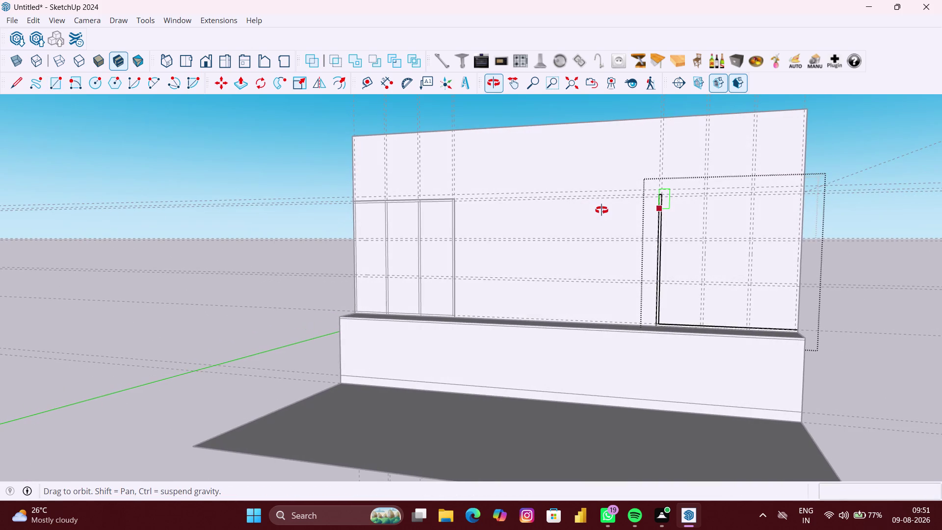
middle_drag(601, 210, 605, 212)
scroll(up, 3)
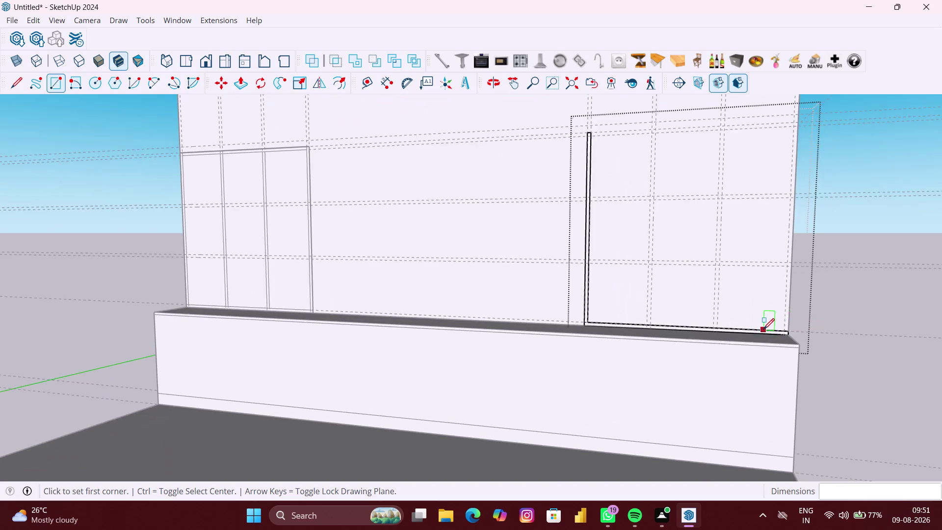
scroll(up, 3)
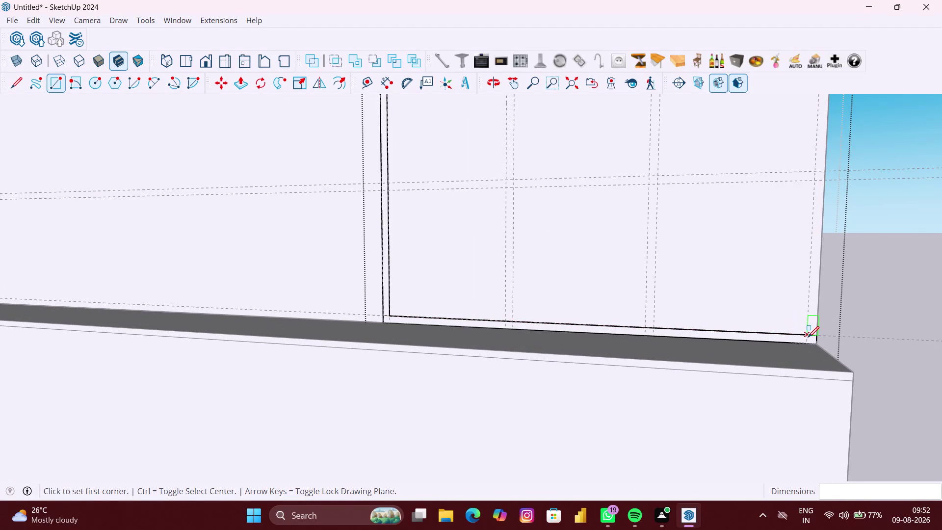
click(808, 337)
scroll(down, 3)
scroll(down, 3)
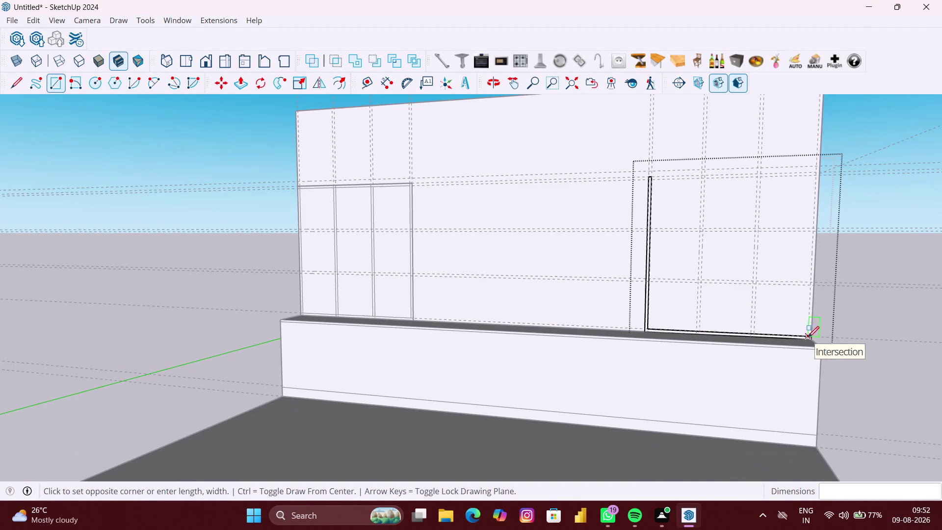
middle_drag(808, 325, 798, 400)
scroll(up, 3)
scroll(up, 3)
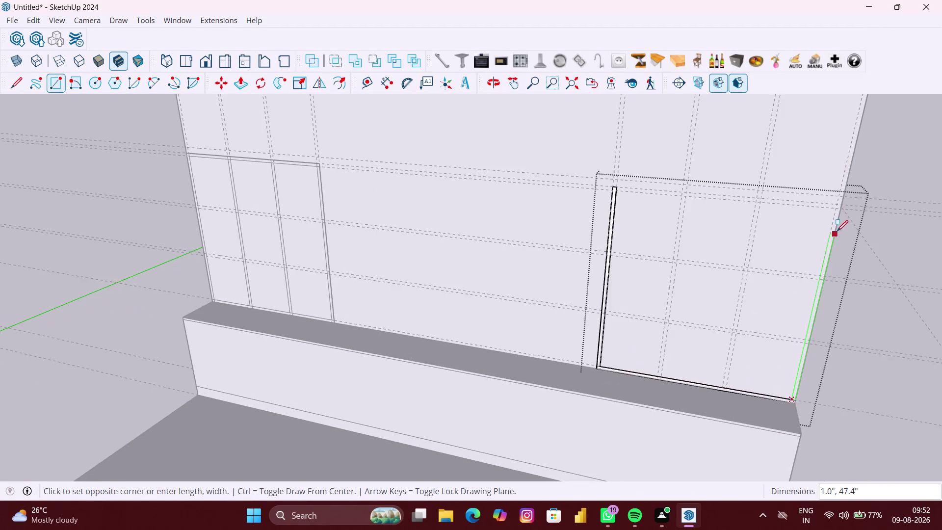
scroll(up, 3)
scroll(up, 3)
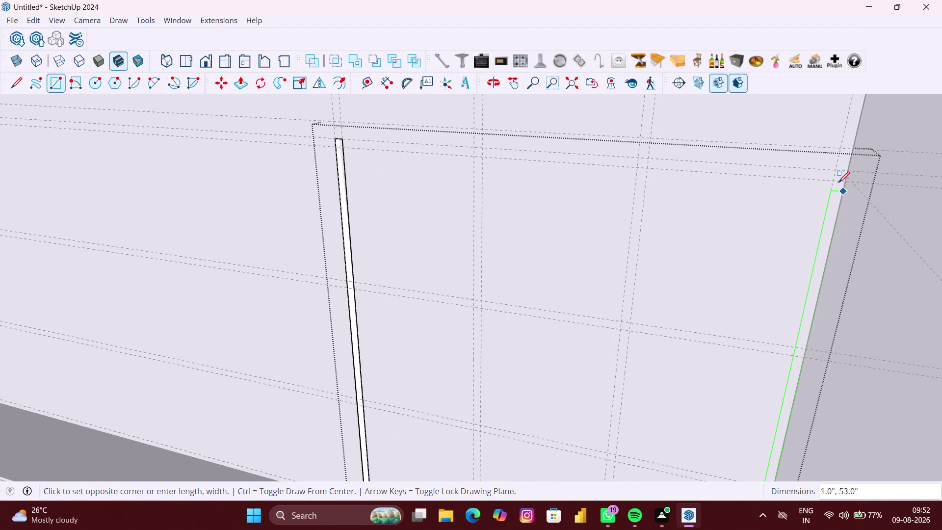
click(846, 174)
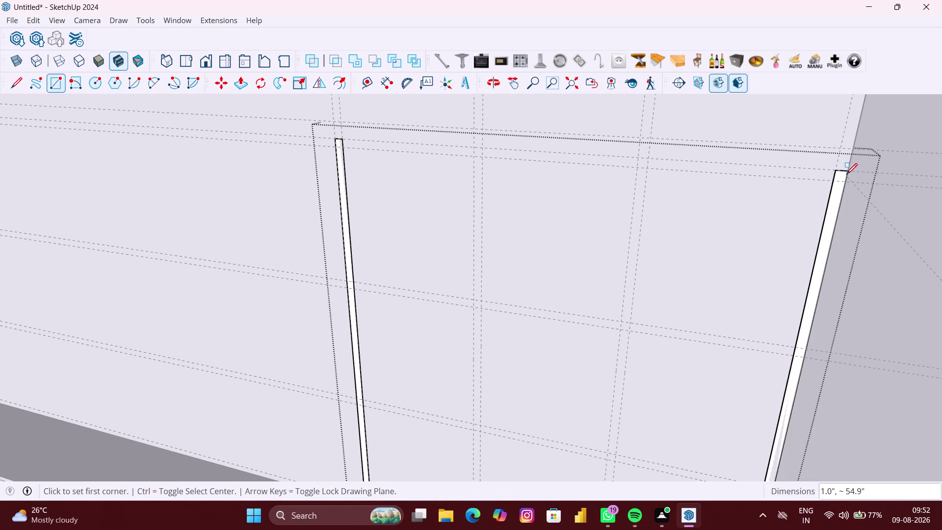
Draw a top strip joining the two uprights and return to selecting.
click(345, 141)
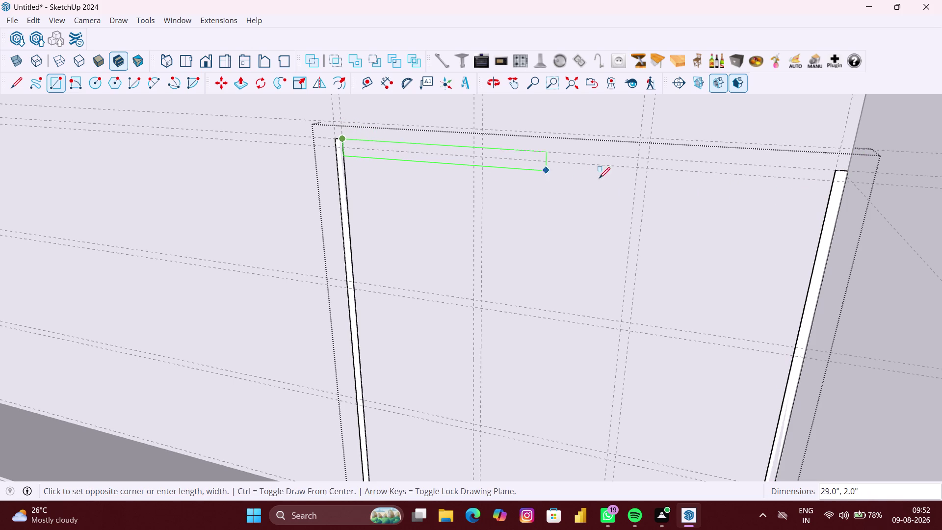
click(833, 183)
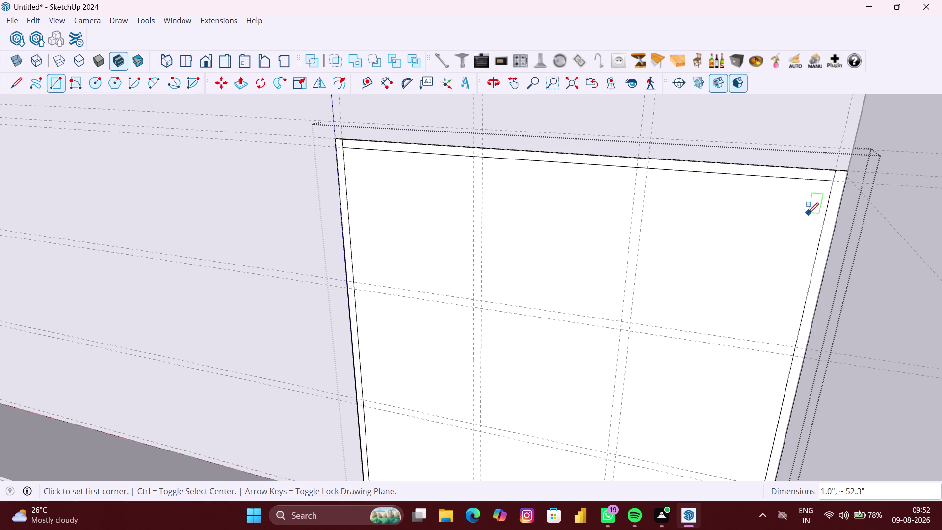
key(space)
click(774, 231)
key(Delete)
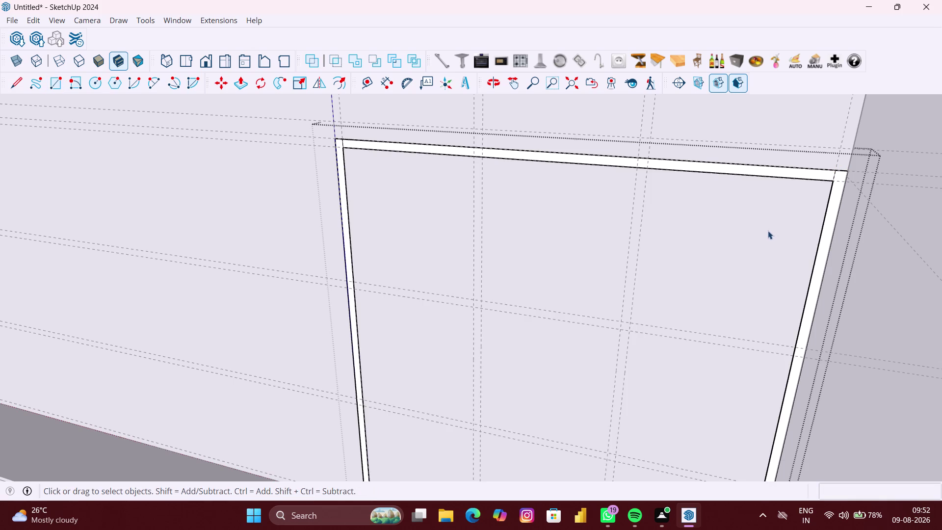
scroll(down, 3)
middle_drag(762, 242, 784, 189)
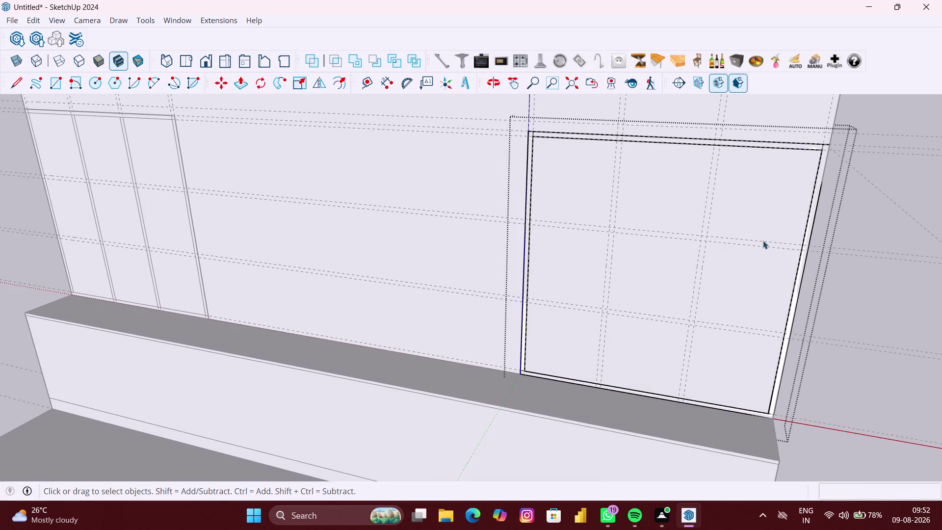
scroll(up, 3)
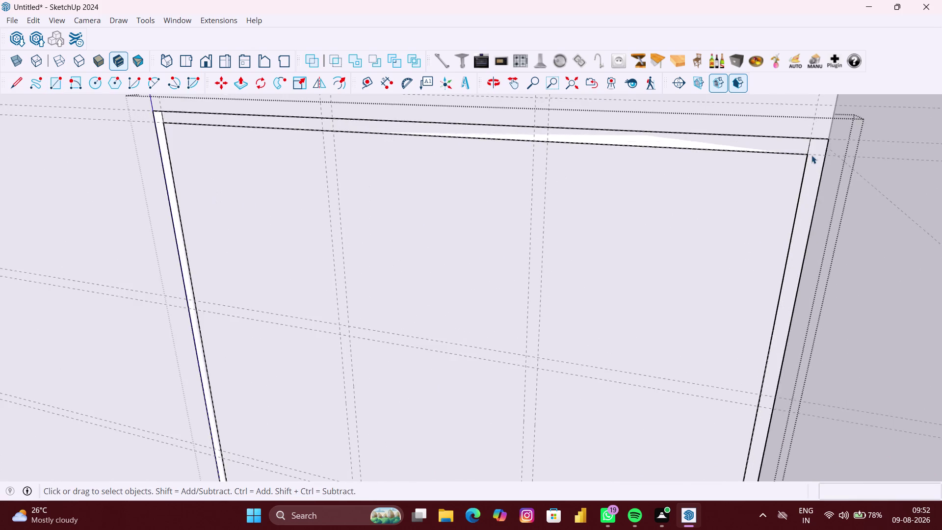
scroll(up, 3)
middle_drag(812, 153, 789, 155)
scroll(up, 3)
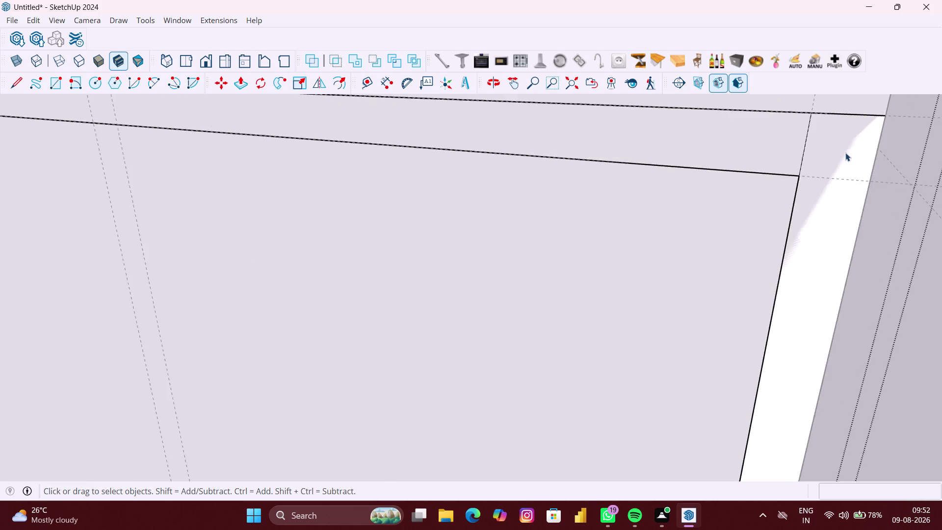
scroll(up, 3)
click(840, 161)
scroll(down, 3)
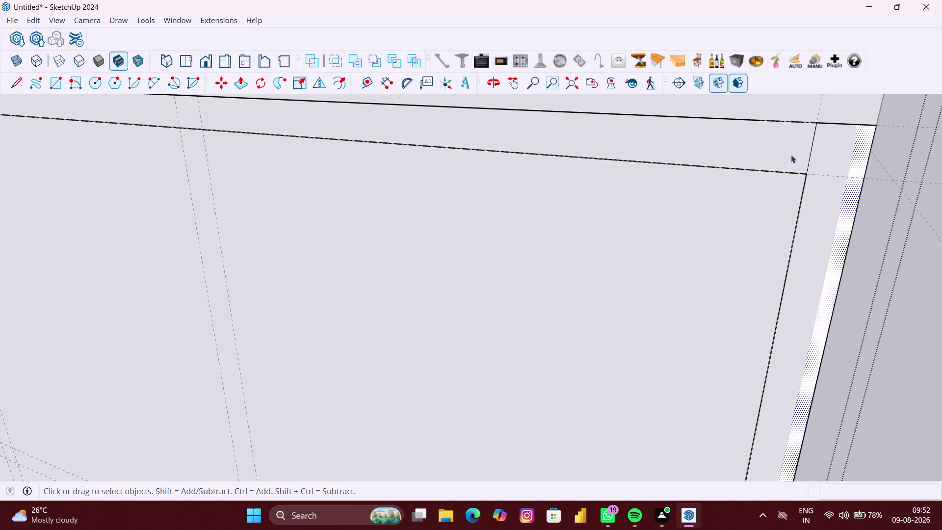
scroll(down, 3)
double_click(816, 153)
scroll(down, 3)
click(786, 201)
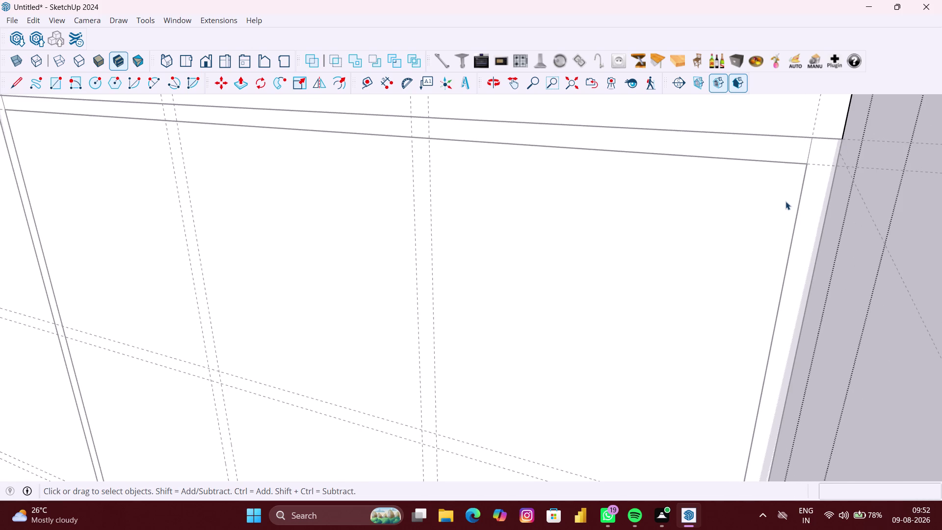
click(798, 155)
click(834, 175)
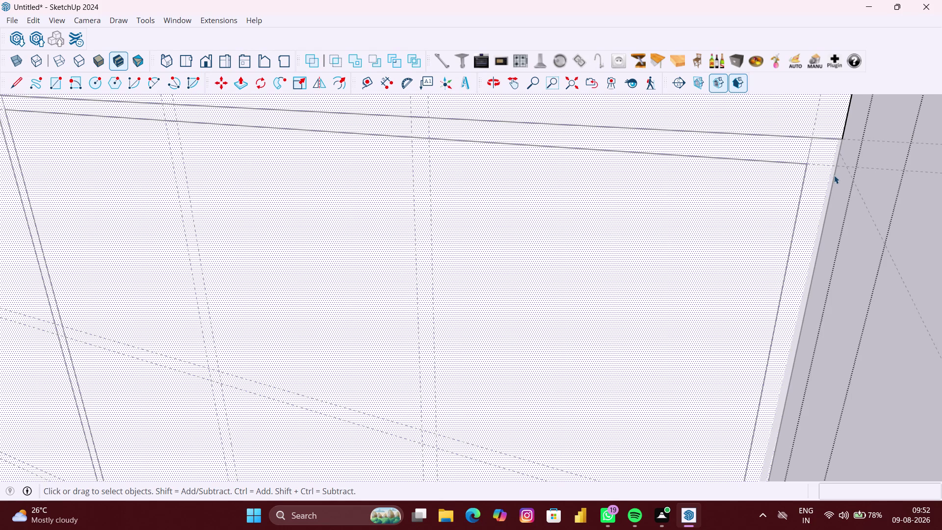
double_click(822, 184)
click(809, 190)
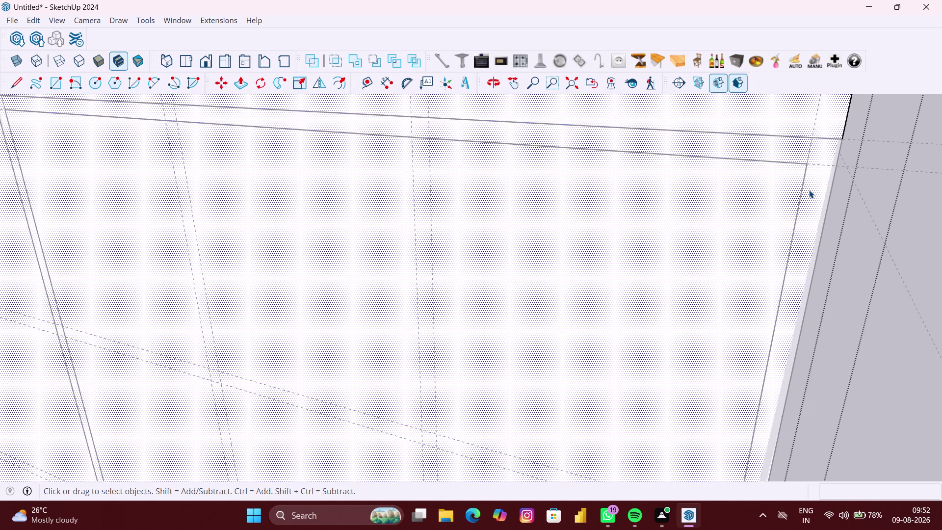
key(ctrl+z)
scroll(down, 3)
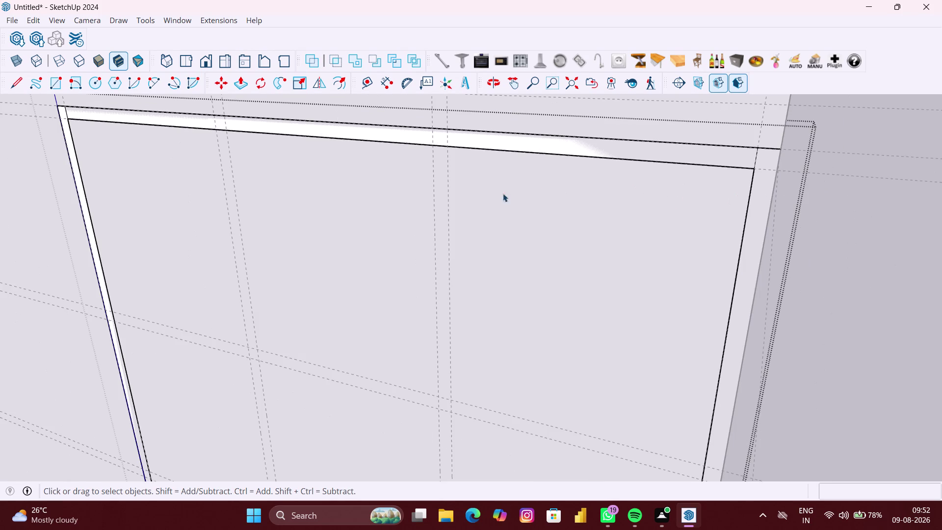
key(ctrl+z)
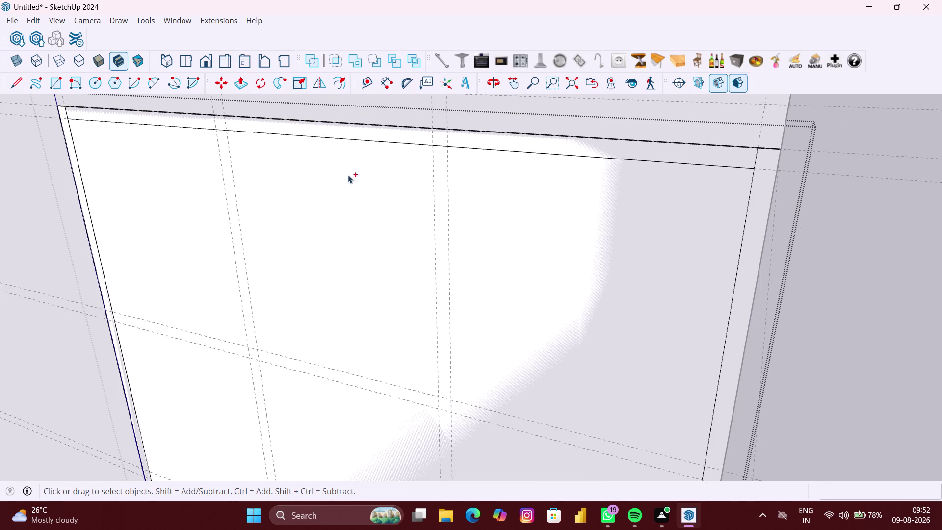
key(ctrl+z)
key(ctrl+z)
scroll(down, 3)
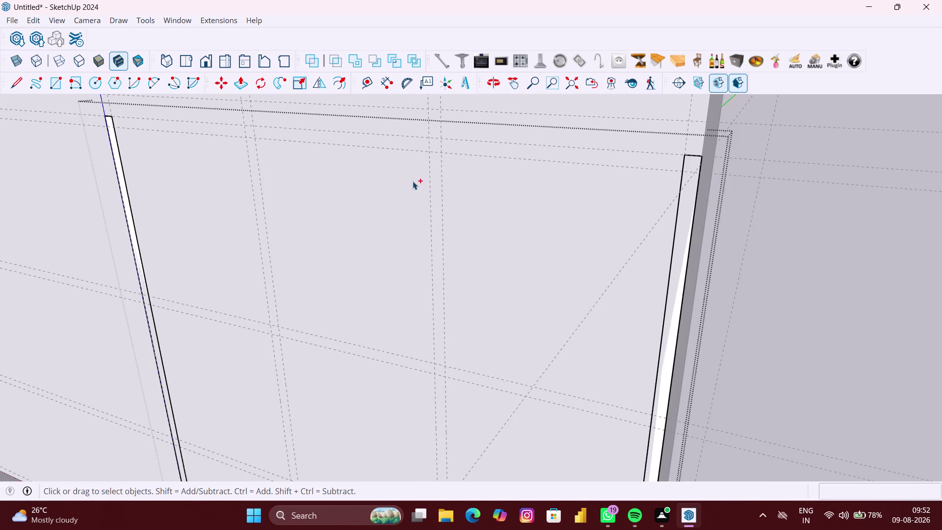
middle_drag(412, 181, 441, 187)
scroll(down, 3)
Draw a thin rectangle from the frame's inner top-left corner to its right inner edge.
scroll(up, 3)
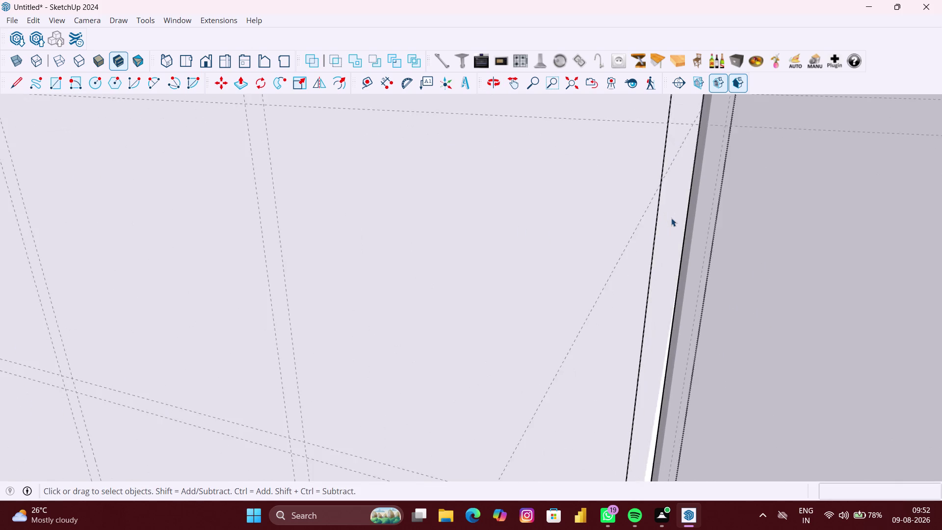
scroll(up, 3)
scroll(down, 3)
middle_drag(418, 218, 417, 219)
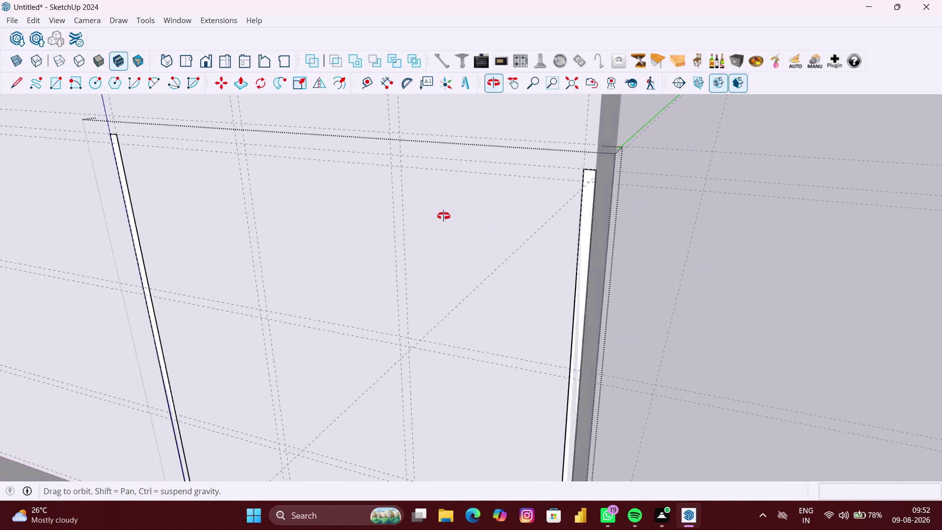
middle_drag(417, 218, 498, 216)
scroll(down, 3)
key(r)
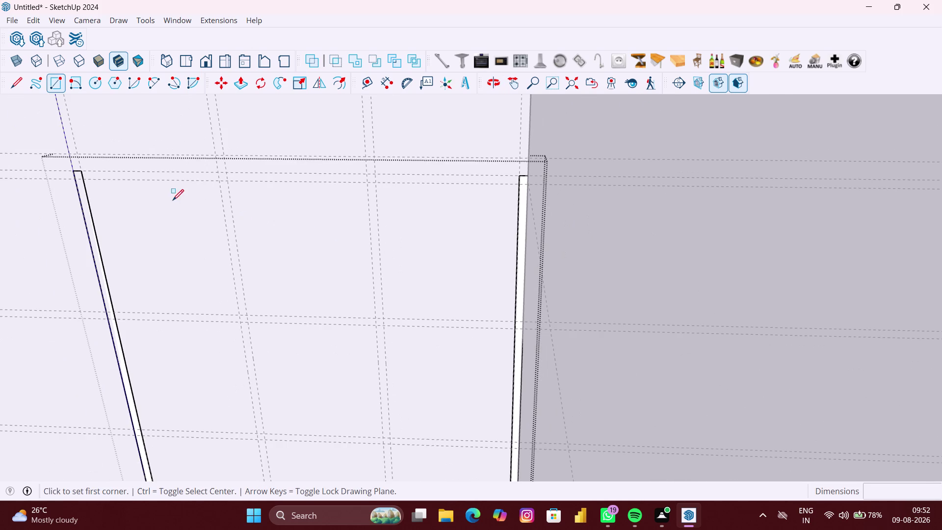
scroll(up, 3)
scroll(up, 3)
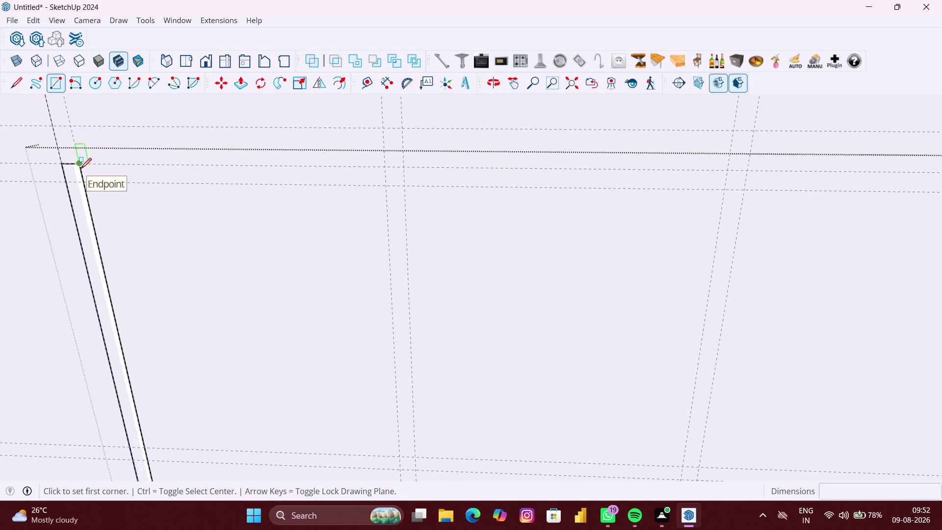
click(80, 168)
scroll(down, 3)
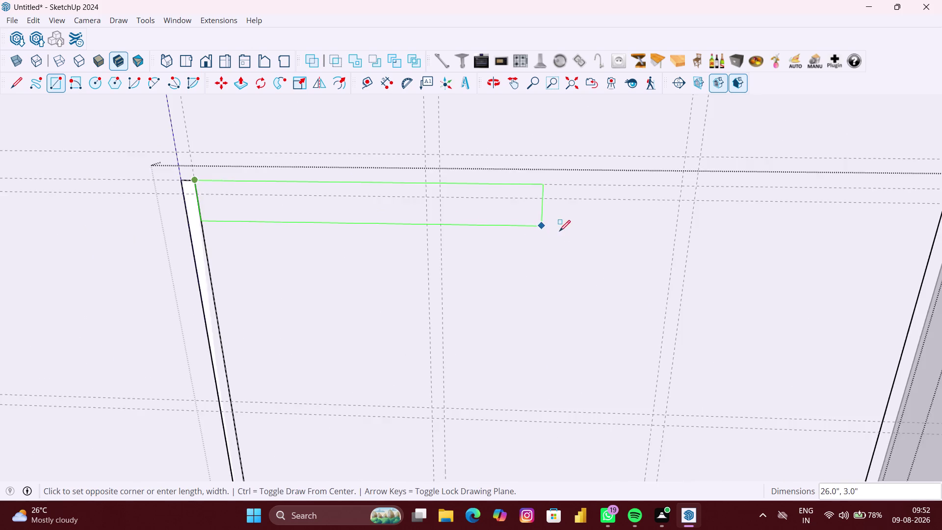
scroll(down, 3)
scroll(up, 3)
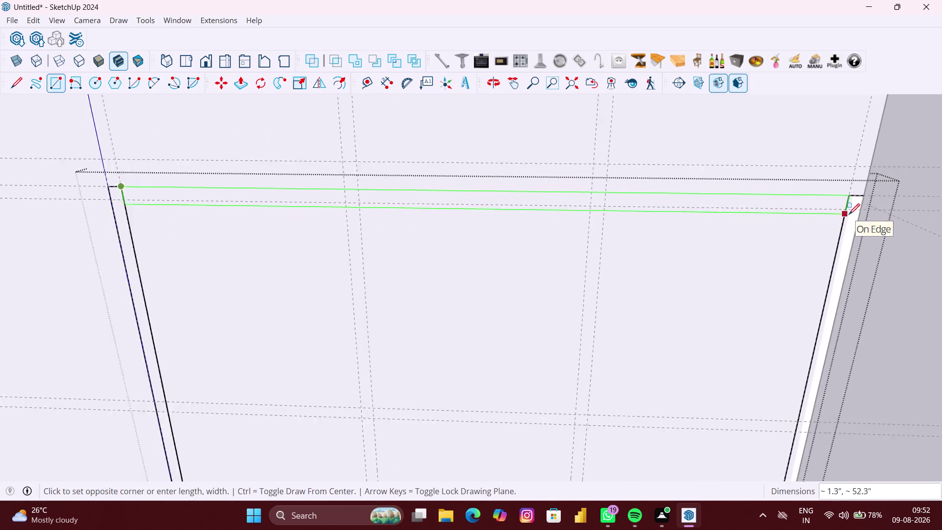
scroll(up, 3)
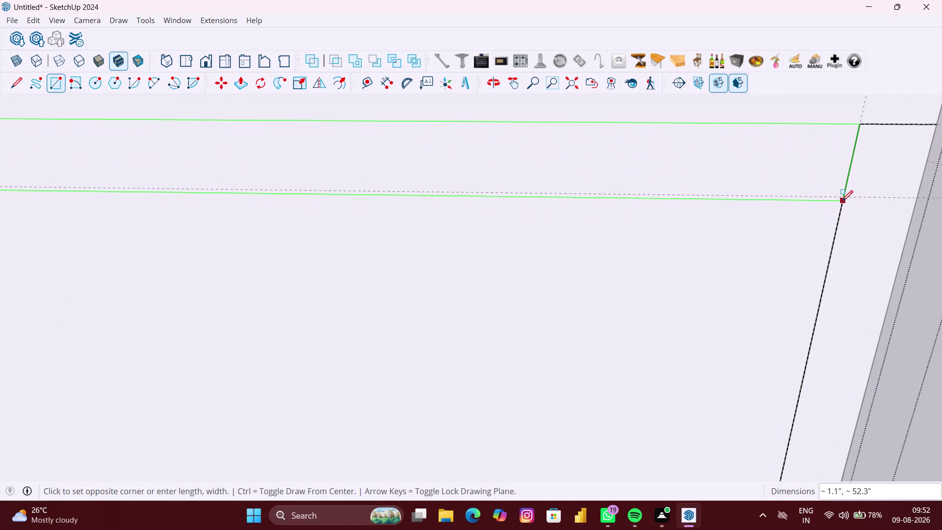
click(842, 200)
scroll(down, 3)
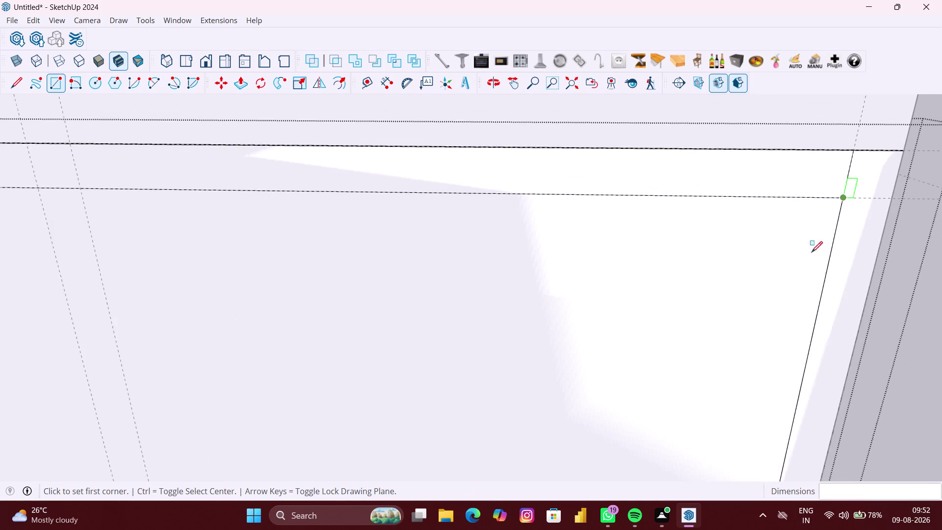
key(space)
Select the right unit's inner face and orbit out to view the whole unit.
click(643, 311)
scroll(down, 3)
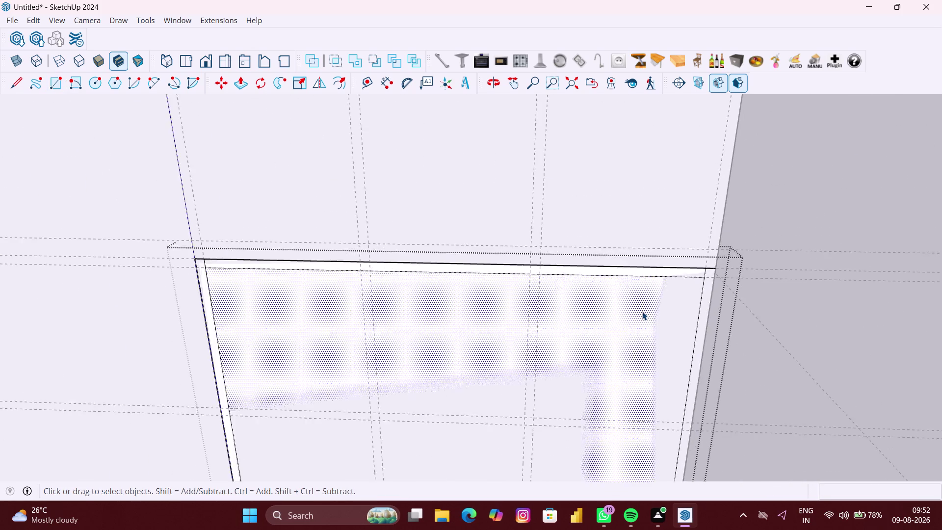
middle_drag(642, 312, 603, 300)
scroll(down, 3)
middle_drag(636, 350, 636, 343)
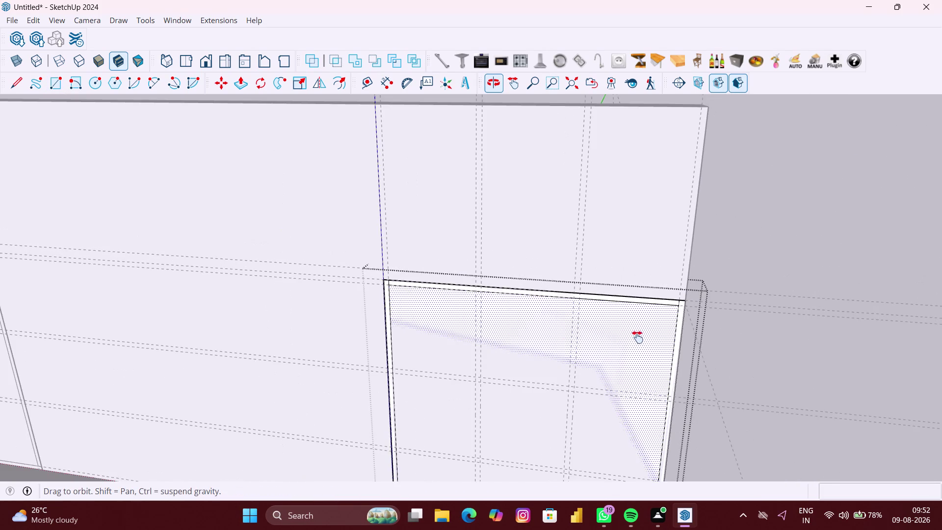
middle_drag(637, 343, 649, 230)
middle_drag(649, 303, 654, 259)
scroll(down, 3)
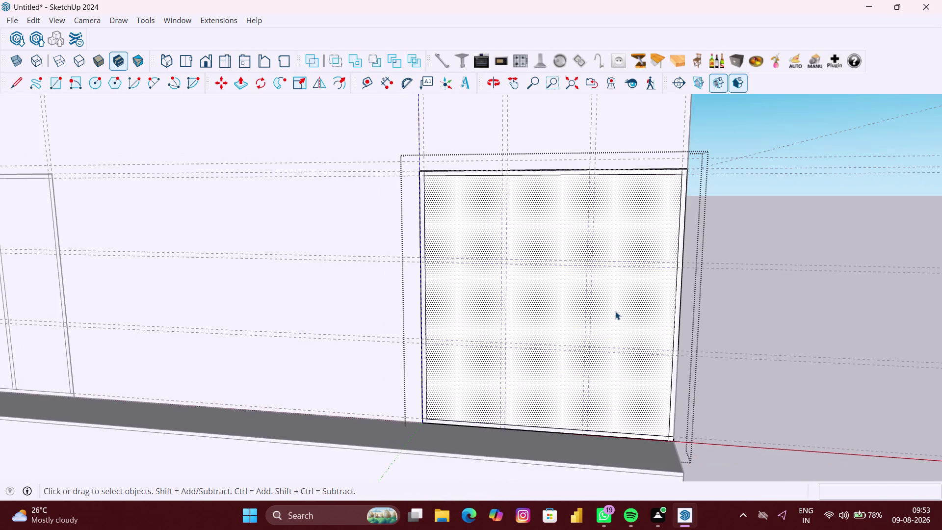
scroll(up, 3)
key(Delete)
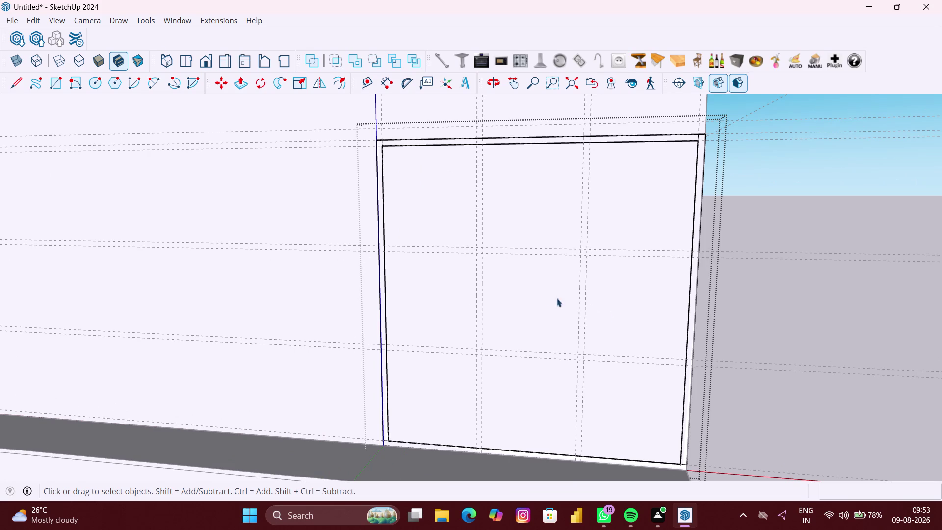
click(545, 296)
scroll(up, 3)
middle_drag(541, 296, 537, 307)
scroll(down, 3)
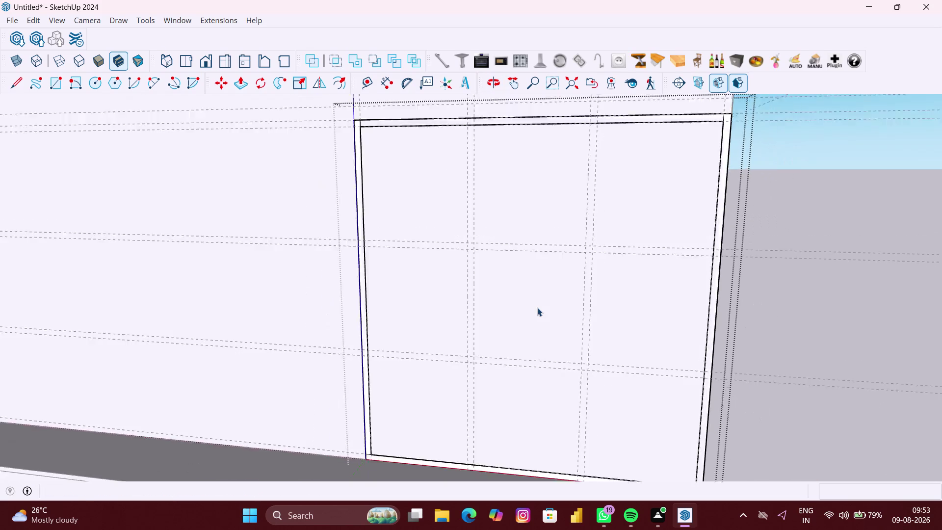
scroll(down, 3)
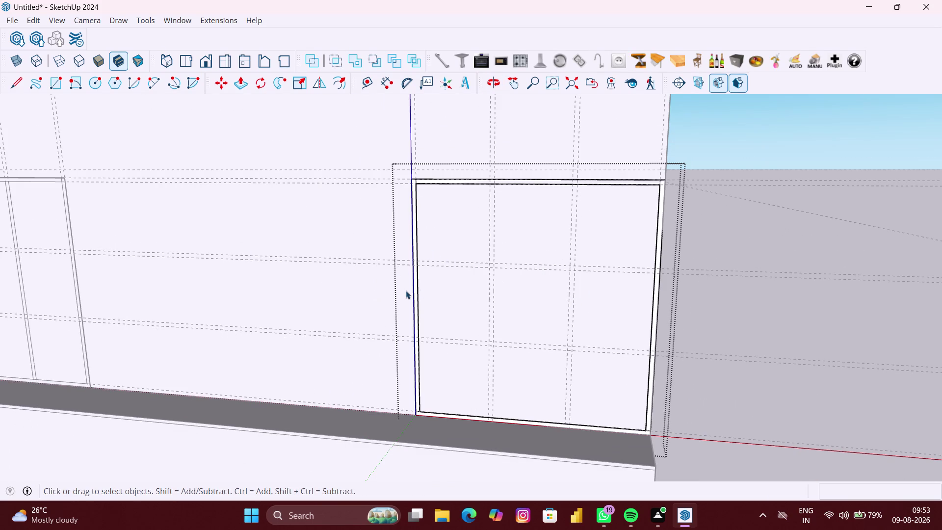
Draw two vertical divider strips from top to bottom inside the right unit.
key(r)
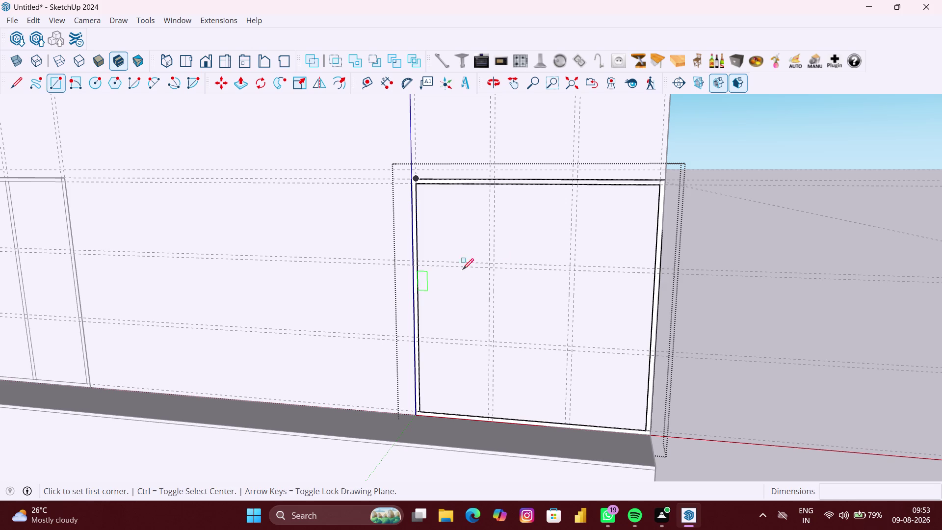
scroll(up, 3)
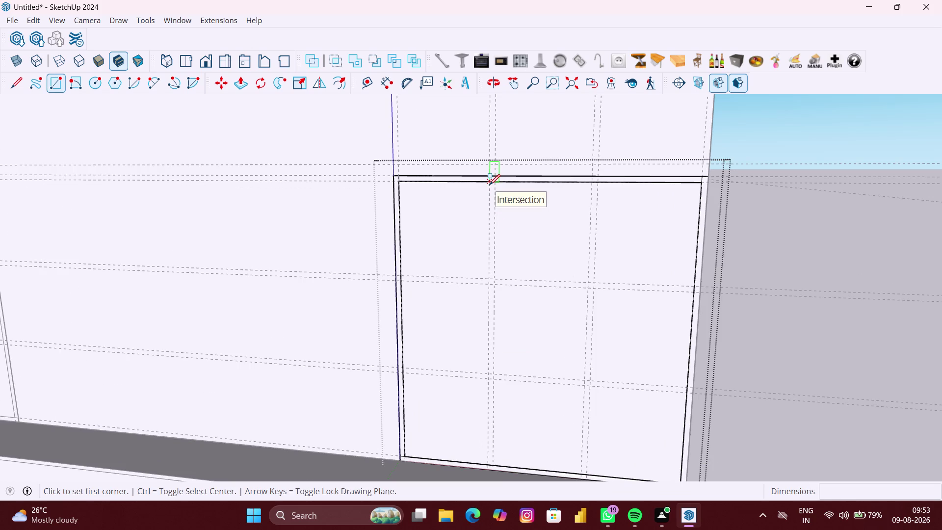
click(489, 185)
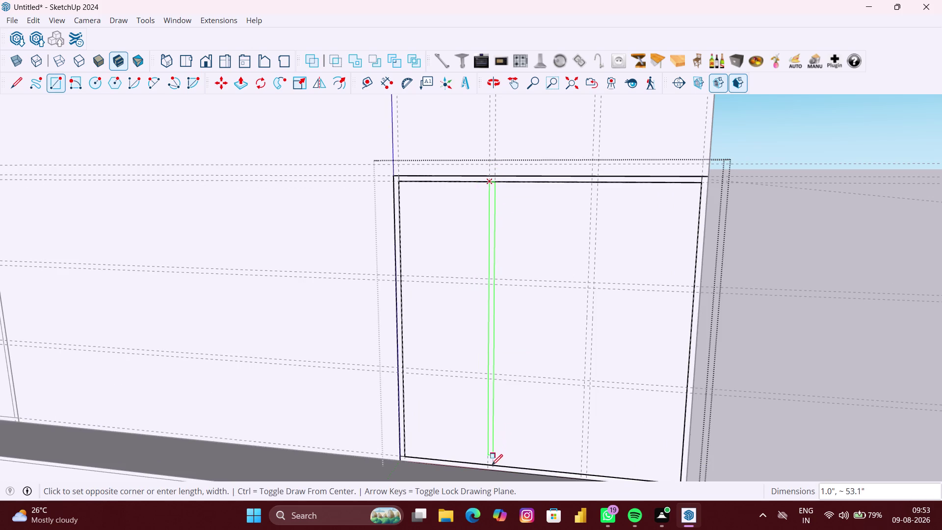
click(491, 468)
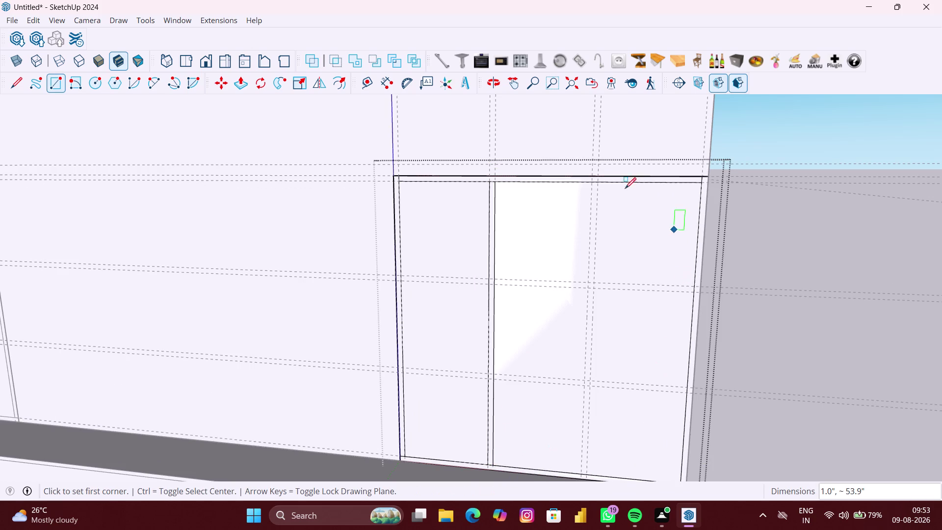
click(594, 183)
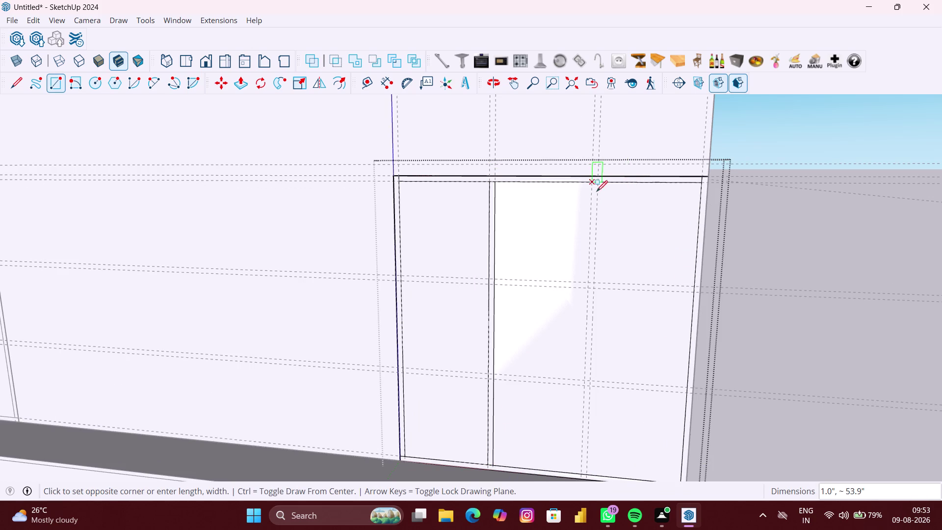
click(584, 476)
key(space)
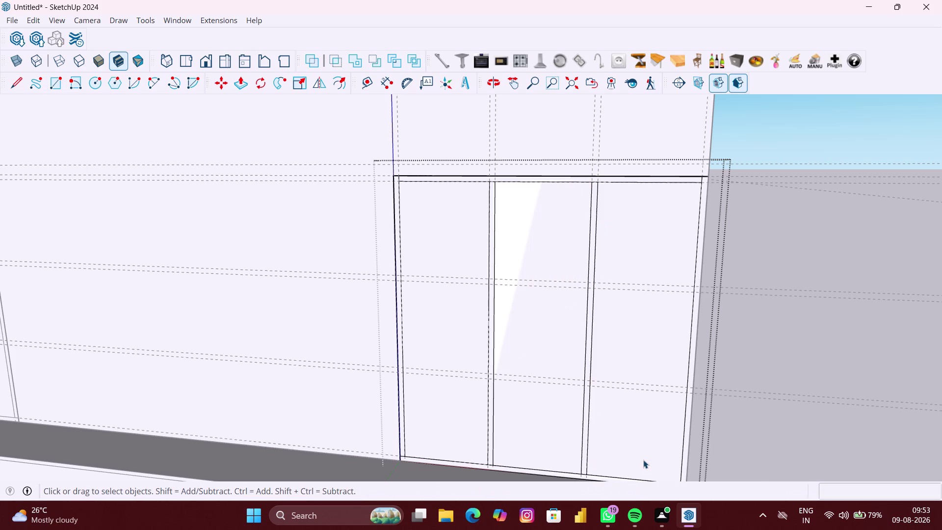
Inset the outline of the right unit's third column, then view the whole wall.
click(642, 453)
scroll(down, 3)
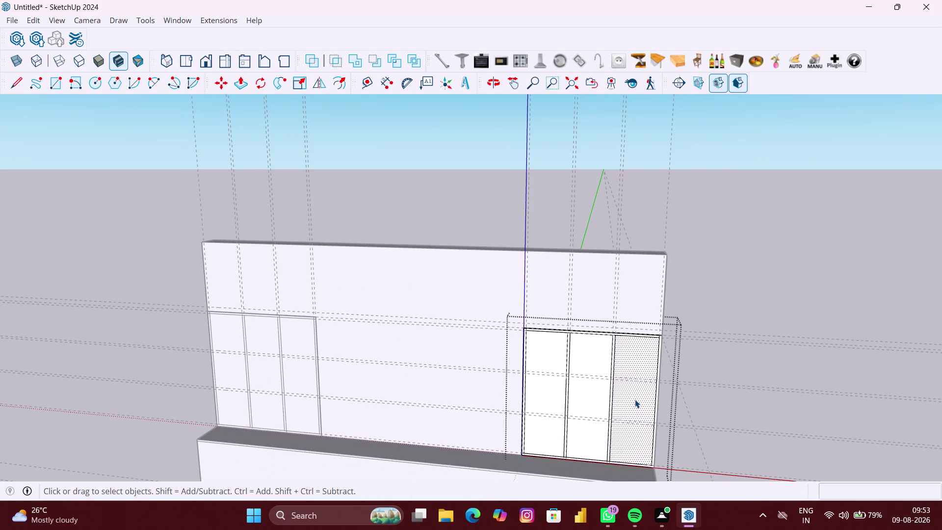
scroll(up, 3)
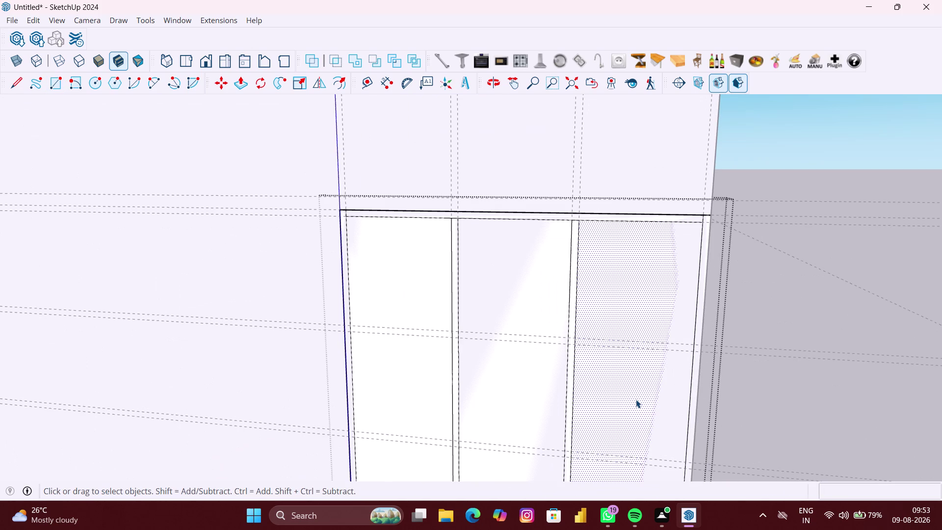
key(Delete)
click(541, 395)
key(Delete)
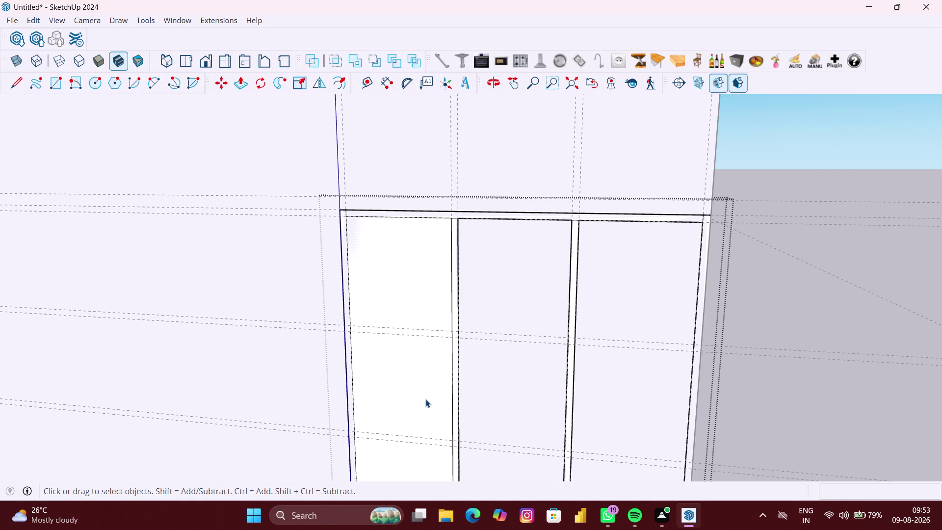
click(426, 399)
key(Delete)
scroll(down, 3)
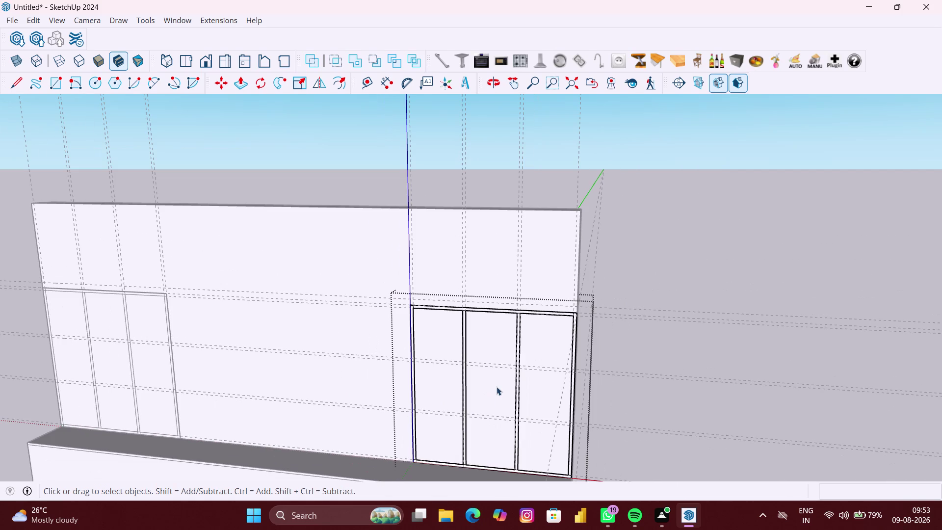
middle_drag(496, 389, 616, 374)
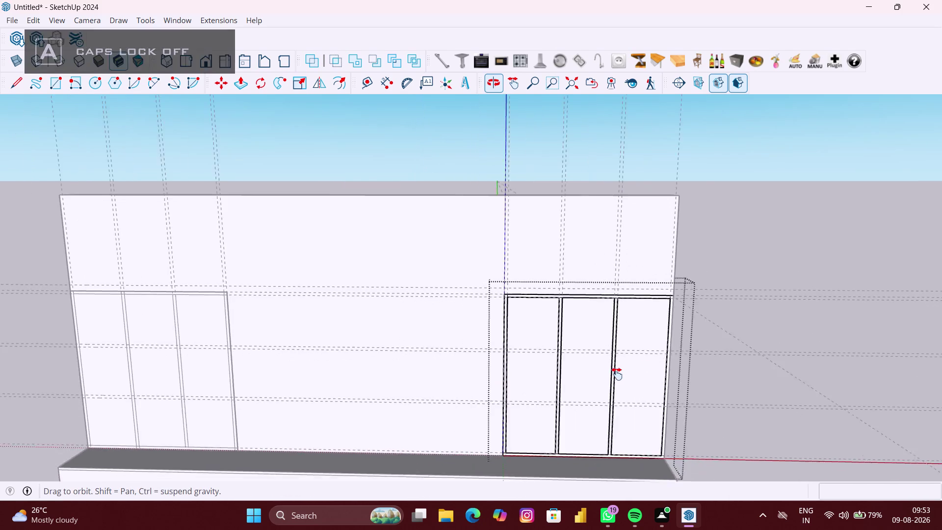
Zoom to the left unit and inset its first column's outline.
middle_drag(615, 373, 623, 372)
scroll(up, 3)
click(190, 388)
scroll(up, 3)
double_click(176, 394)
scroll(up, 3)
click(238, 375)
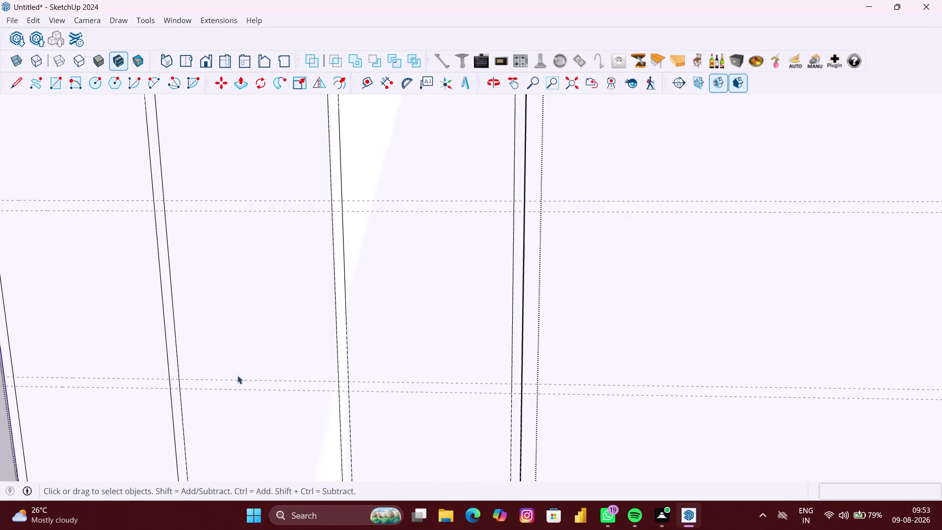
scroll(down, 3)
click(154, 377)
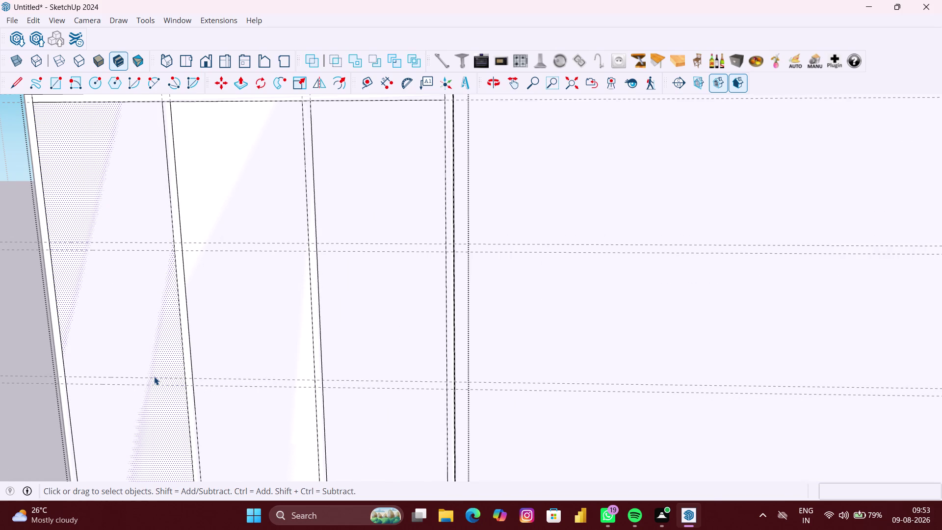
key(Delete)
click(243, 363)
key(Delete)
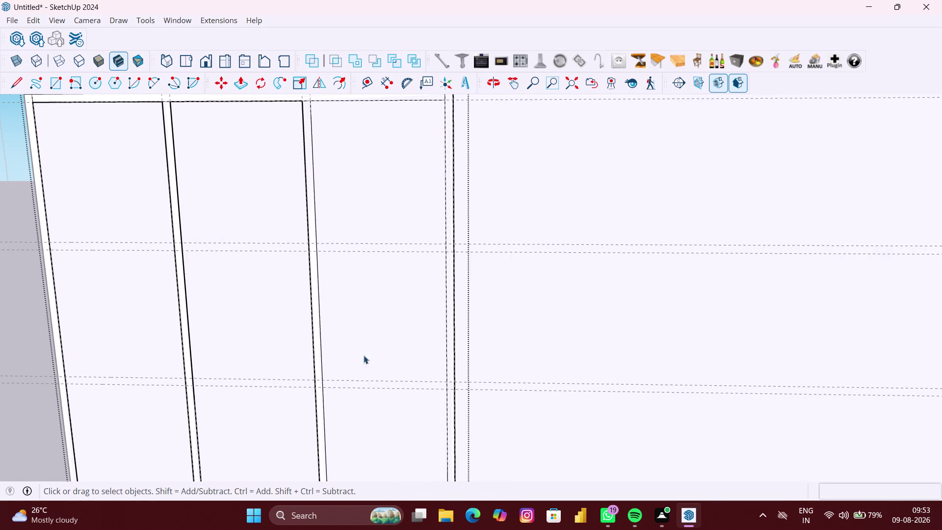
Inset the outlines of the left unit's second and third columns.
click(376, 354)
click(386, 353)
scroll(down, 3)
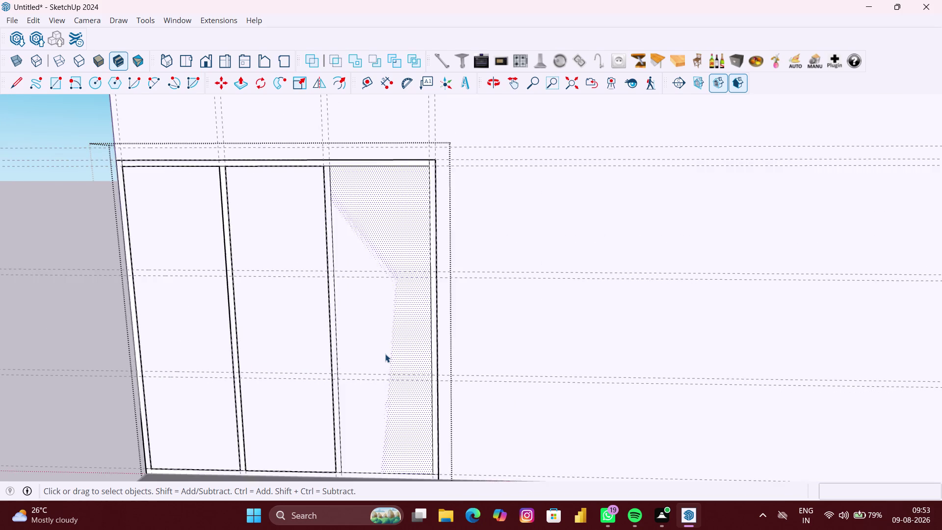
scroll(down, 3)
click(385, 354)
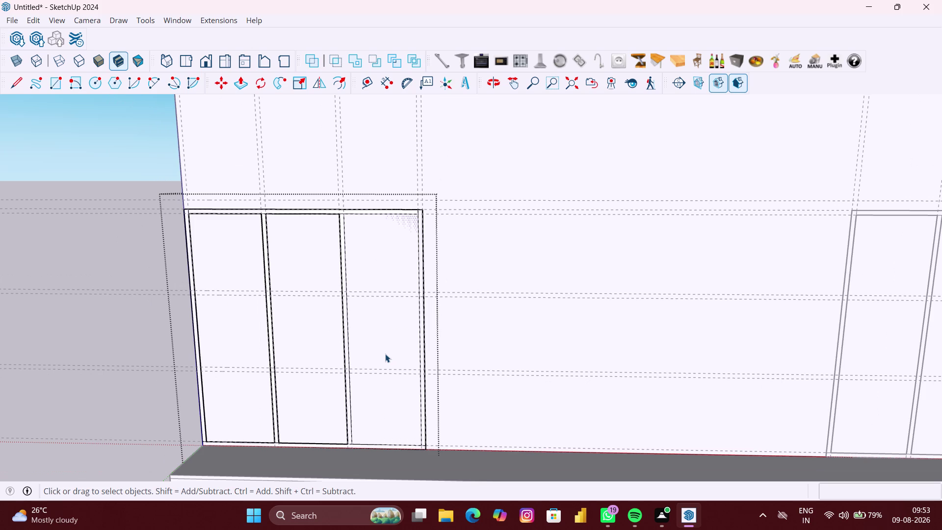
key(Delete)
click(385, 350)
click(148, 362)
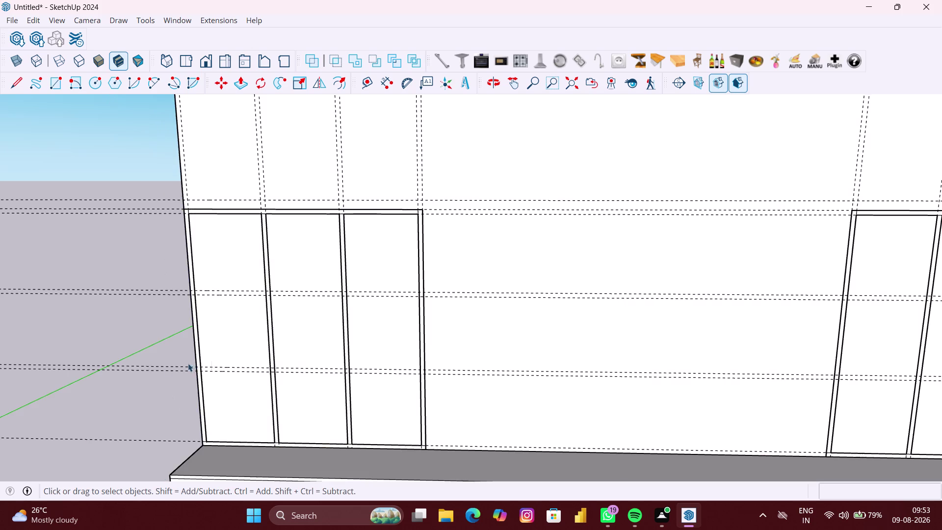
scroll(up, 3)
middle_click(223, 357)
scroll(up, 3)
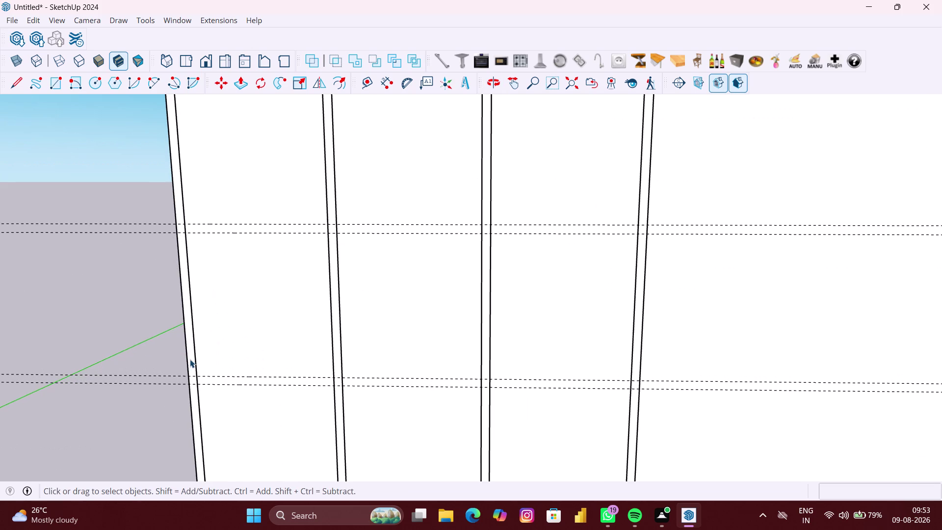
double_click(190, 359)
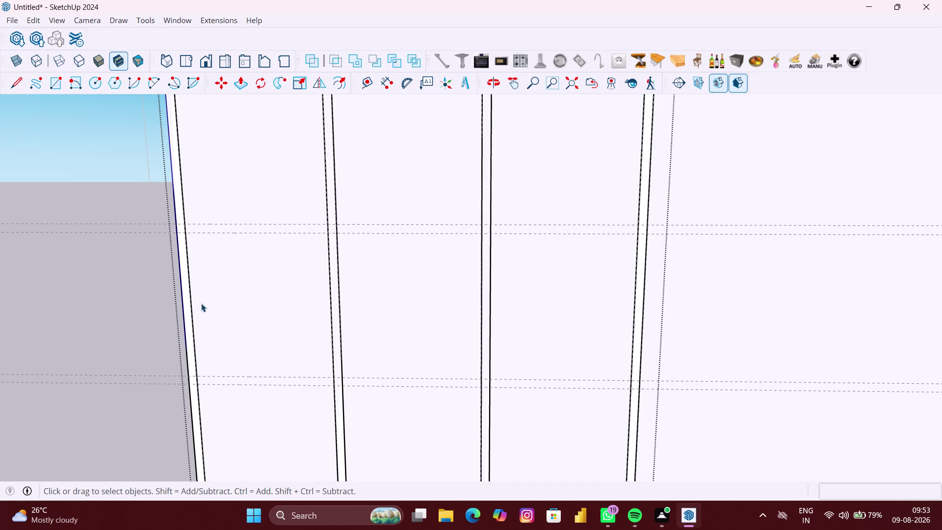
Draw the upper thin shelf strip across the left column and delete the leftover faces.
key(r)
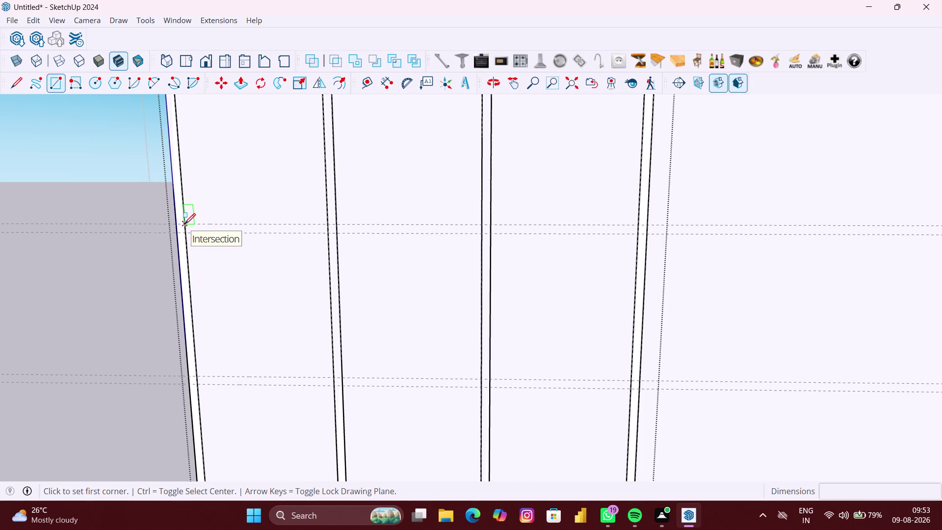
click(184, 225)
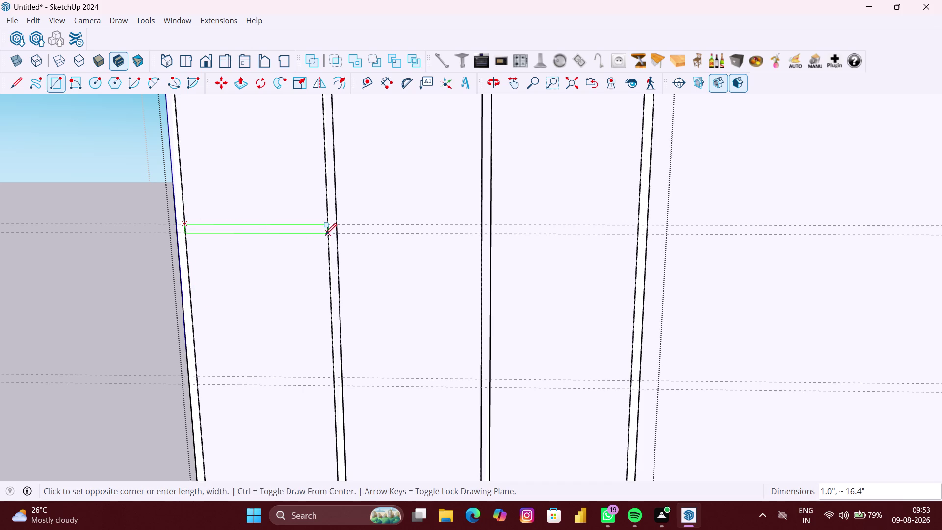
click(326, 234)
scroll(down, 3)
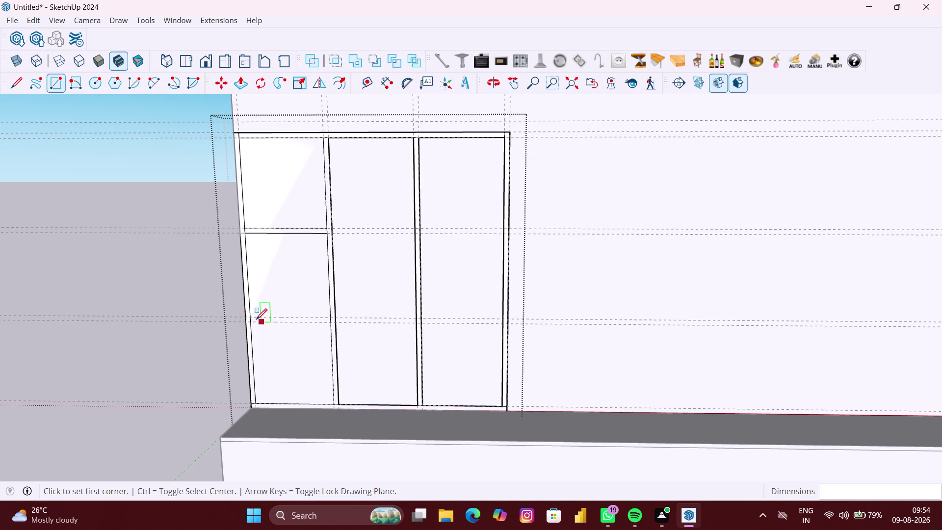
key(space)
click(278, 296)
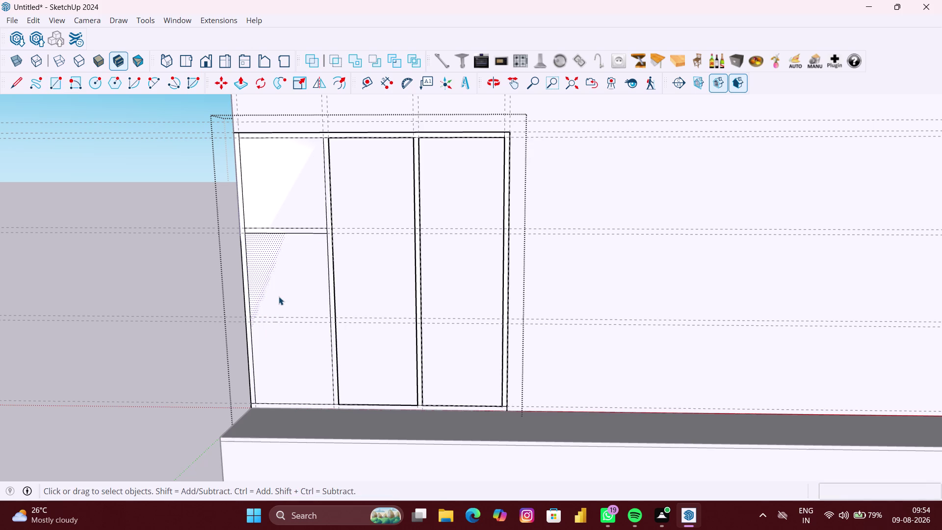
key(Delete)
click(275, 194)
key(Delete)
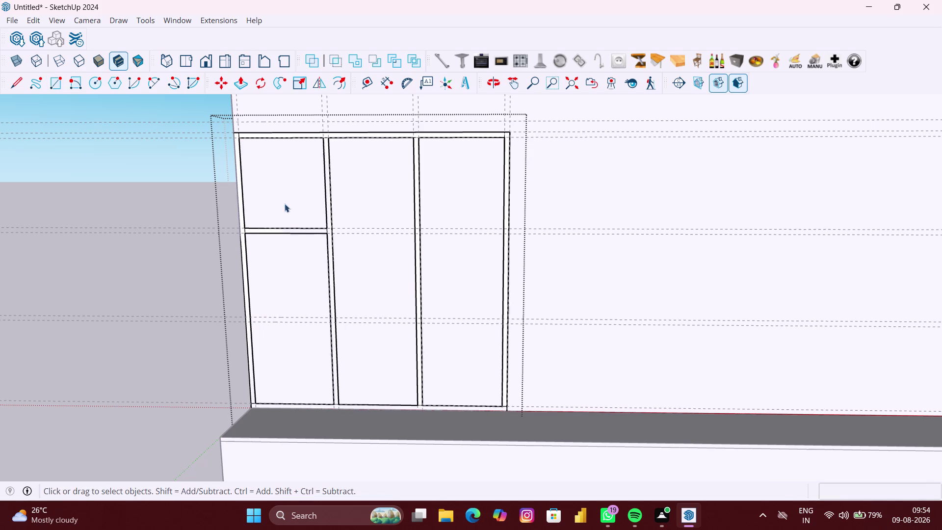
click(298, 350)
Draw the lower shelf strip across the left column and delete the extra cubby faces.
key(r)
click(250, 318)
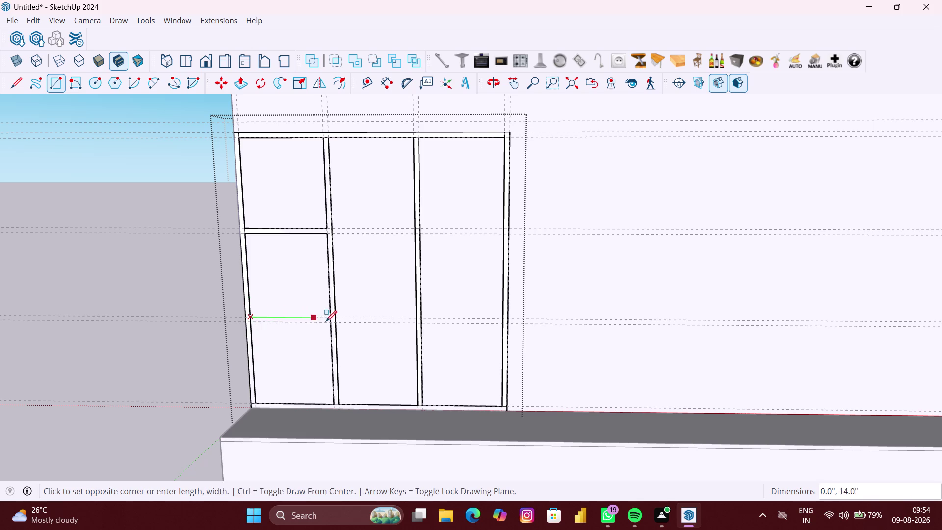
click(328, 322)
key(space)
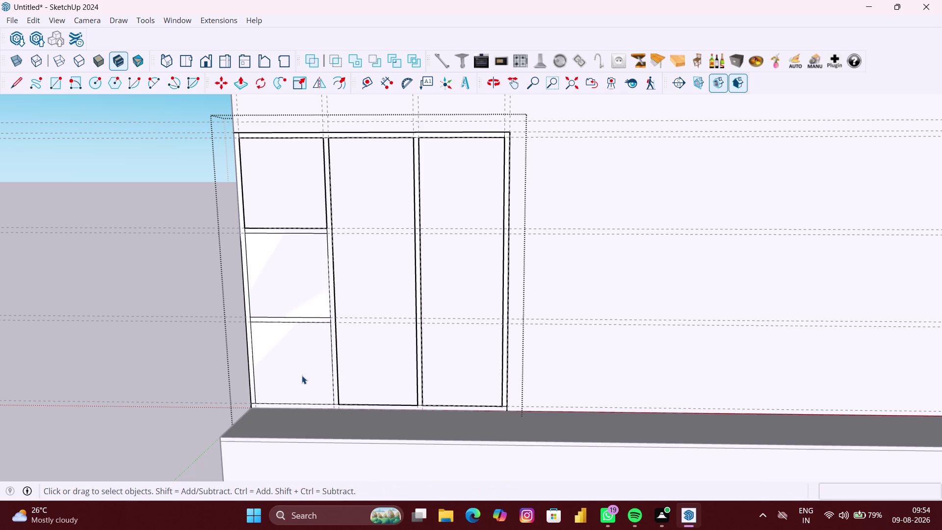
click(302, 376)
key(Delete)
click(292, 277)
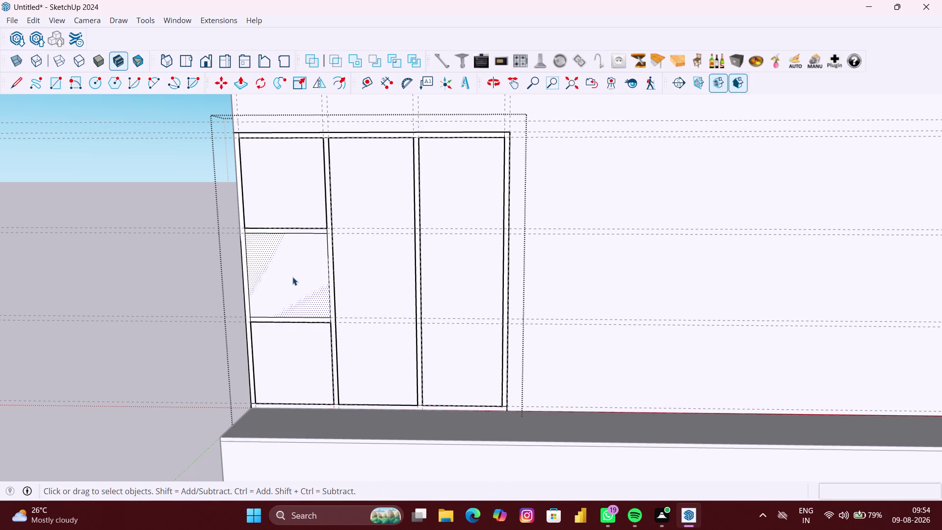
key(Delete)
Select the whole framed unit, then clear the selection.
scroll(down, 3)
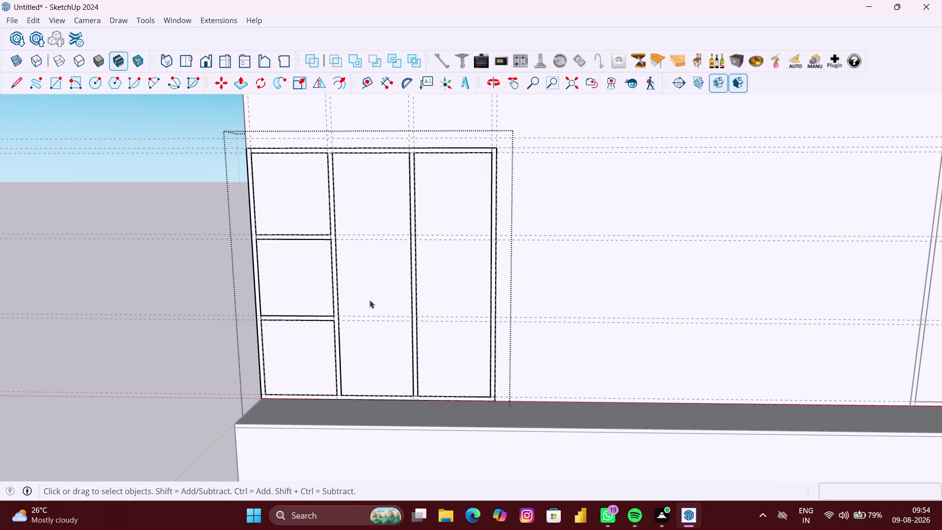
scroll(up, 3)
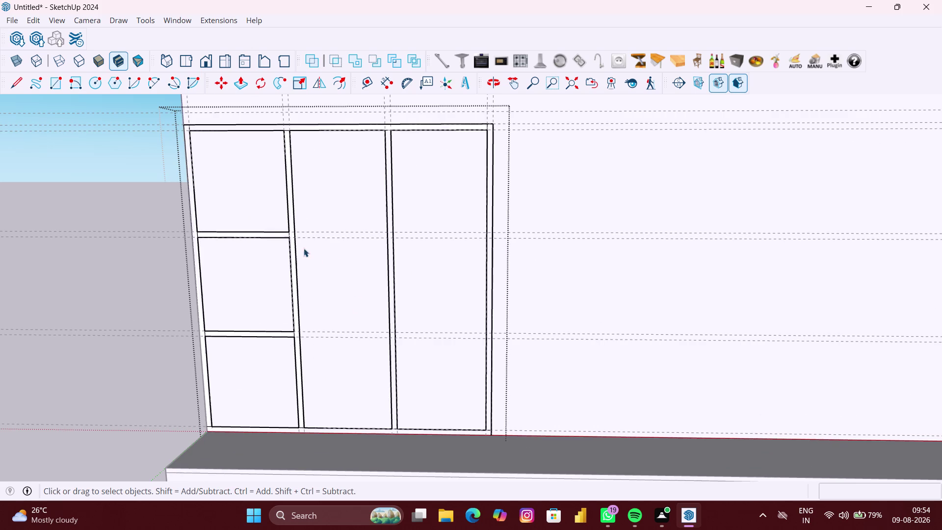
scroll(up, 3)
click(272, 232)
scroll(up, 3)
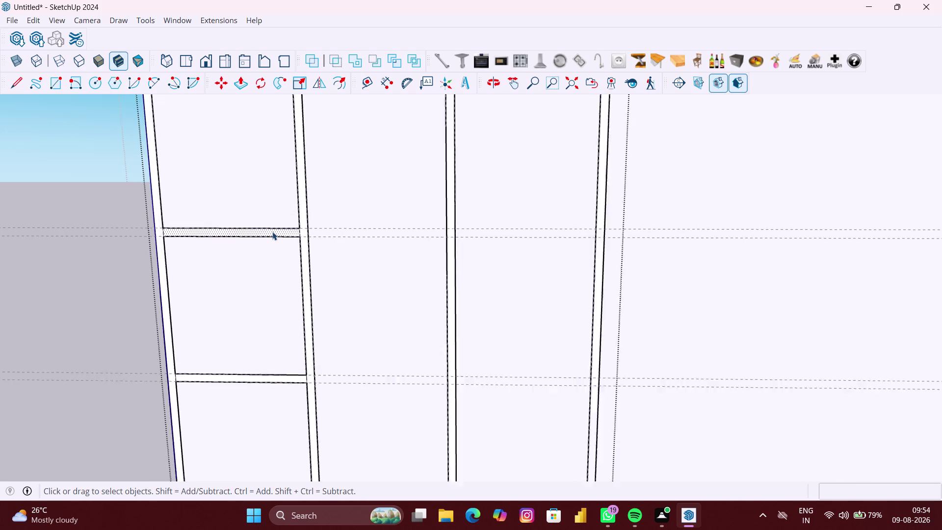
scroll(up, 3)
double_click(276, 231)
click(277, 231)
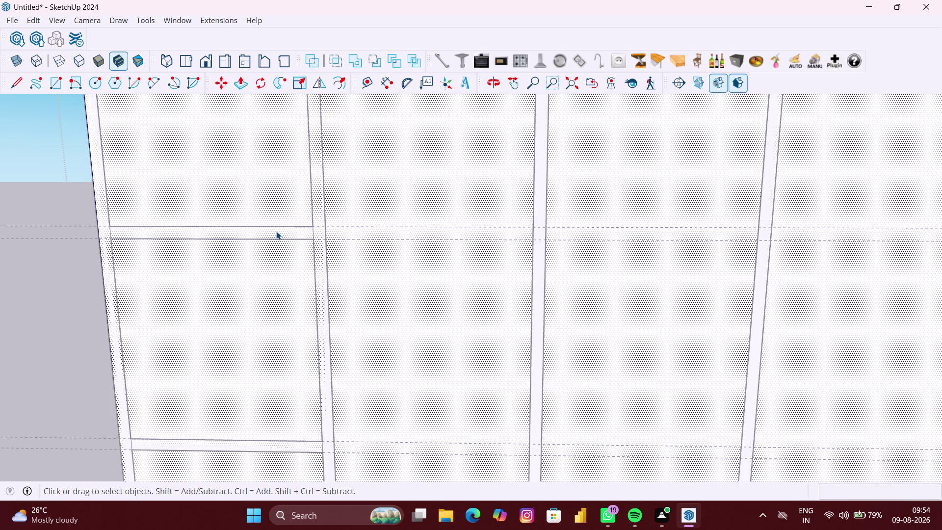
scroll(down, 3)
click(87, 245)
scroll(up, 3)
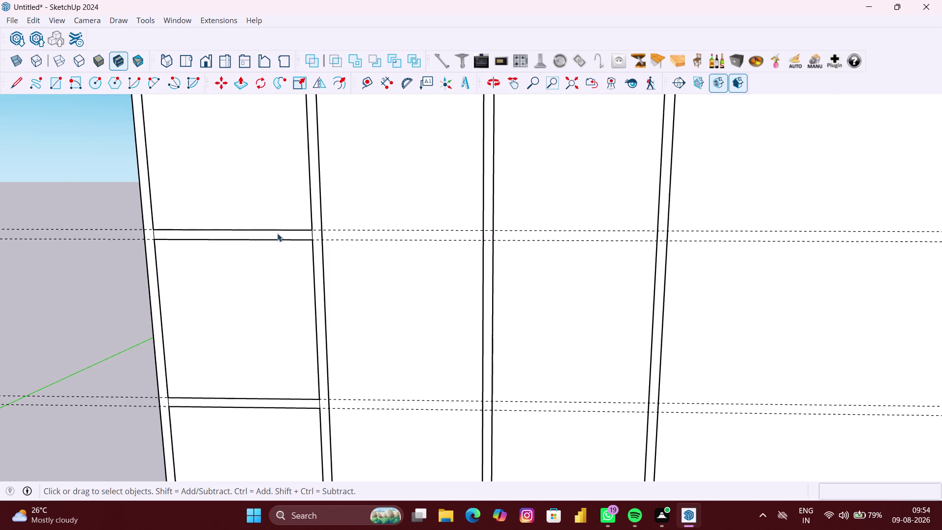
click(279, 233)
Select the upper shelf strip and inspect it.
double_click(284, 236)
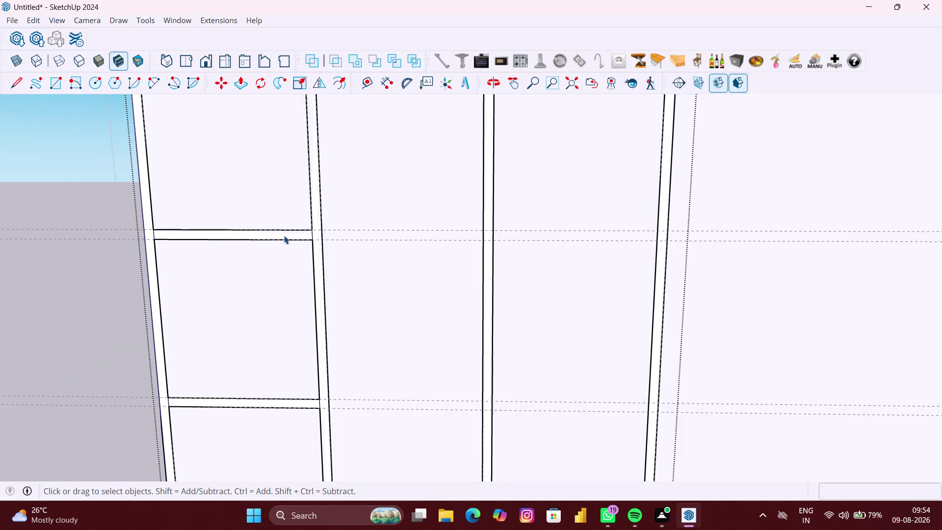
scroll(up, 3)
click(284, 235)
scroll(up, 3)
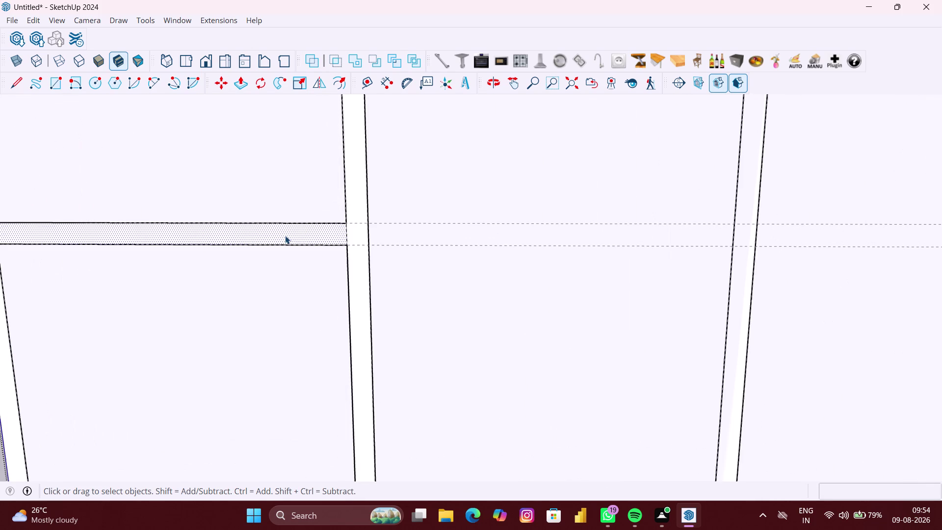
scroll(down, 3)
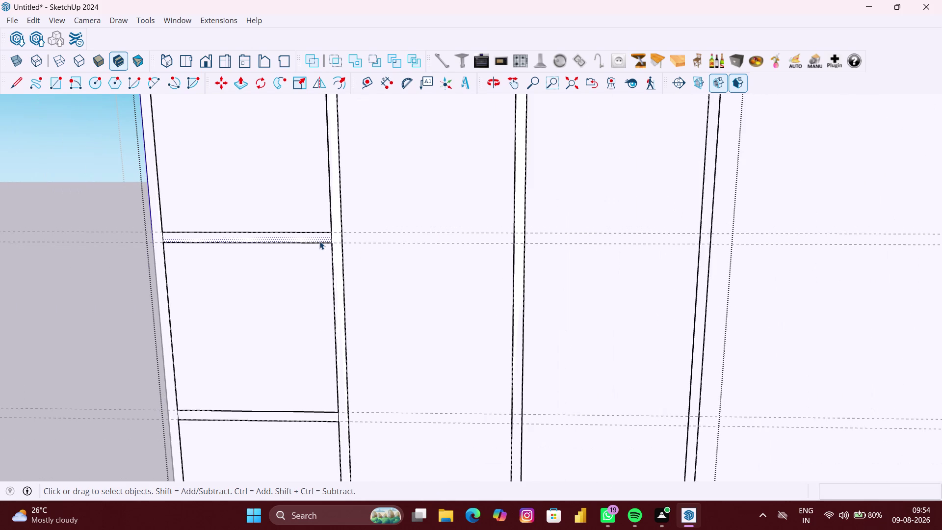
click(539, 233)
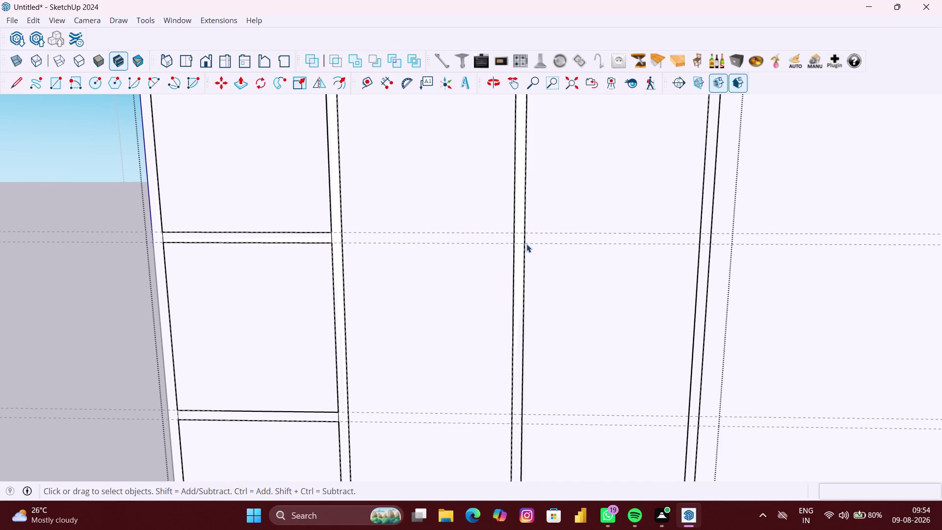
click(524, 246)
click(517, 258)
click(2, 287)
scroll(down, 3)
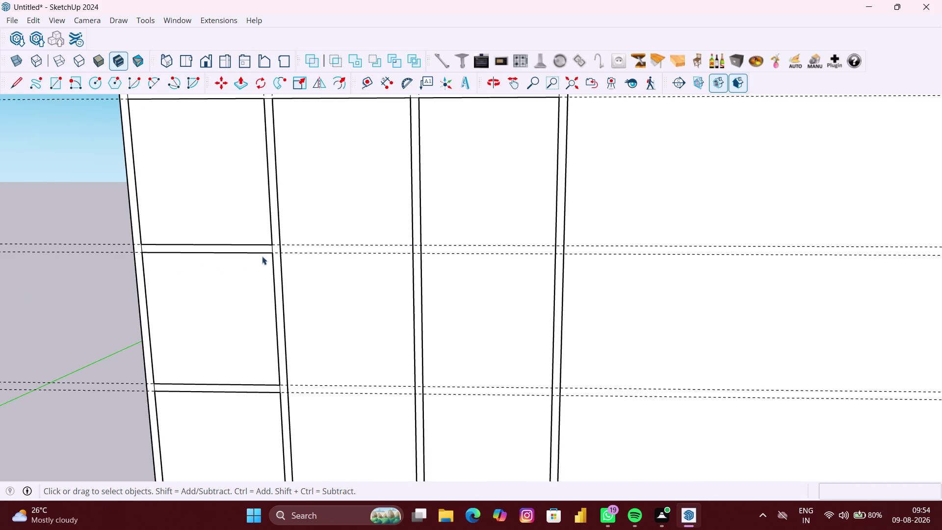
Select the framed unit and open it for editing.
click(277, 253)
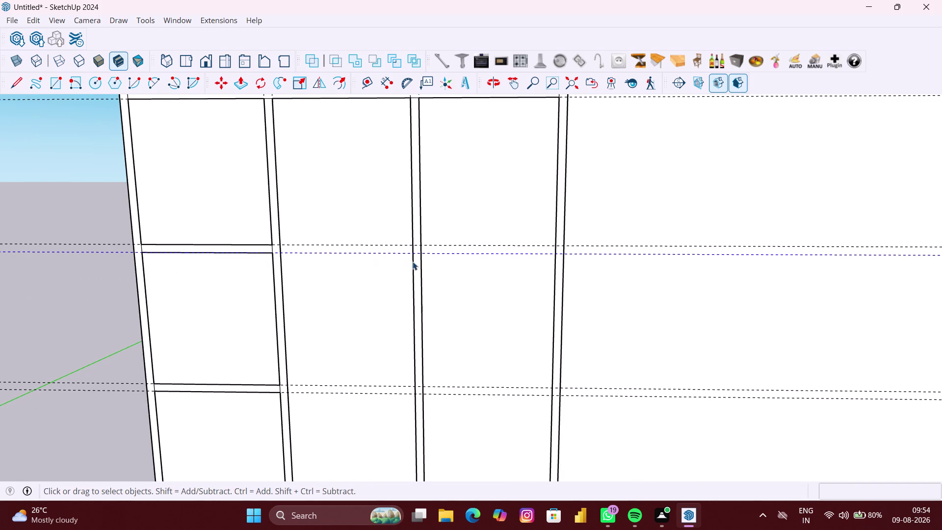
click(412, 261)
click(417, 265)
scroll(up, 3)
double_click(417, 267)
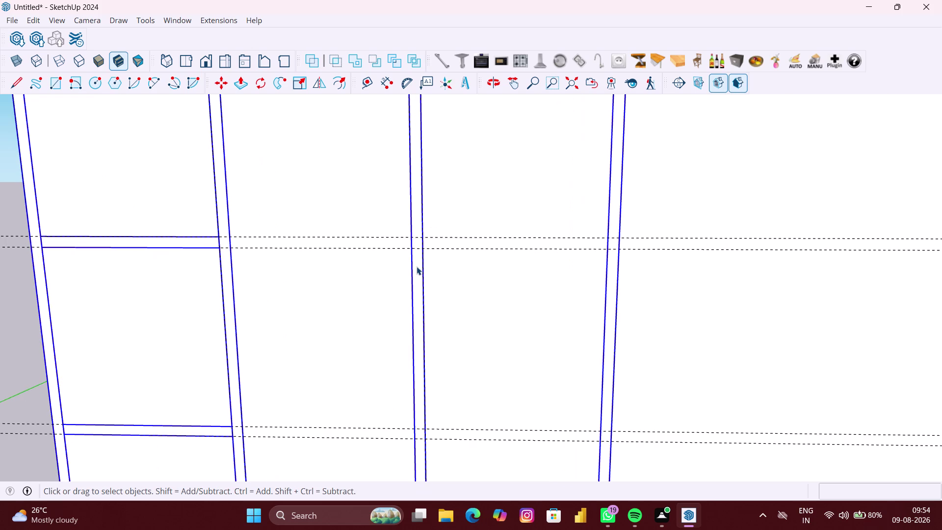
Draw the upper and lower thin shelf strips across the right column.
key(r)
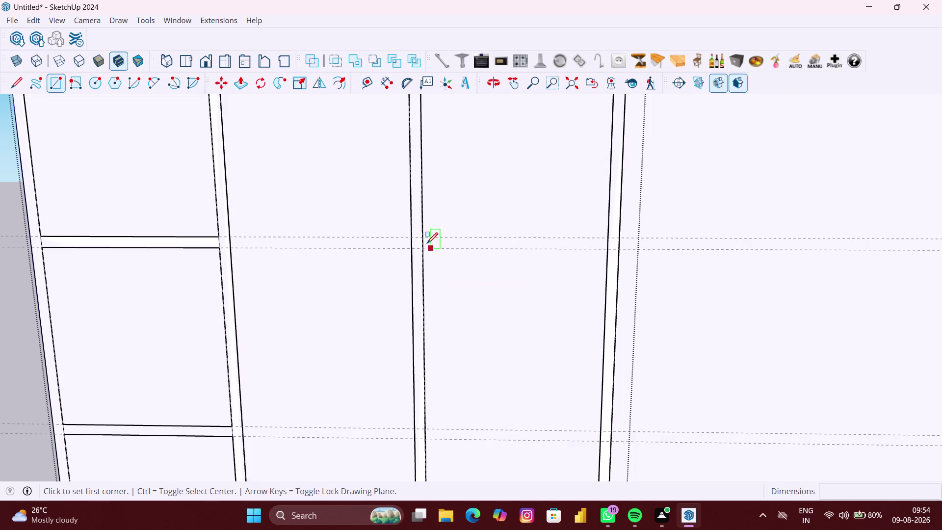
click(425, 240)
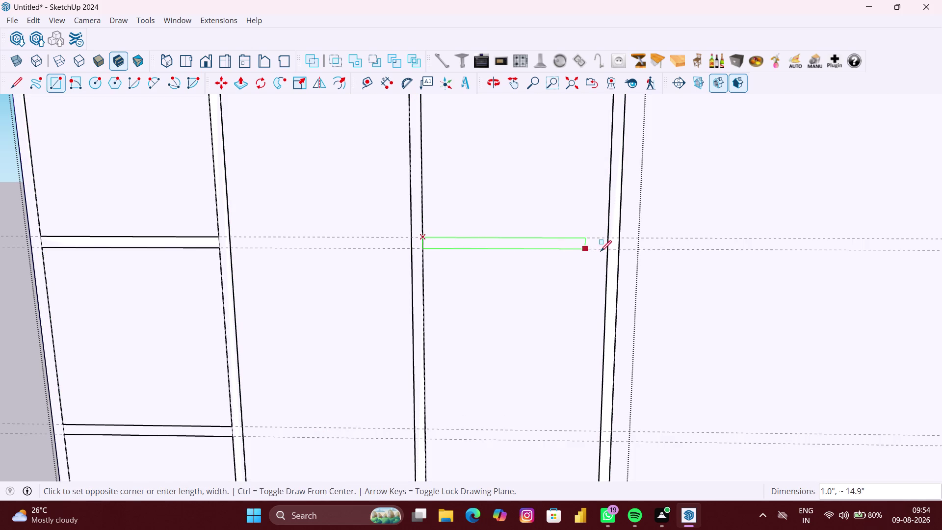
click(606, 251)
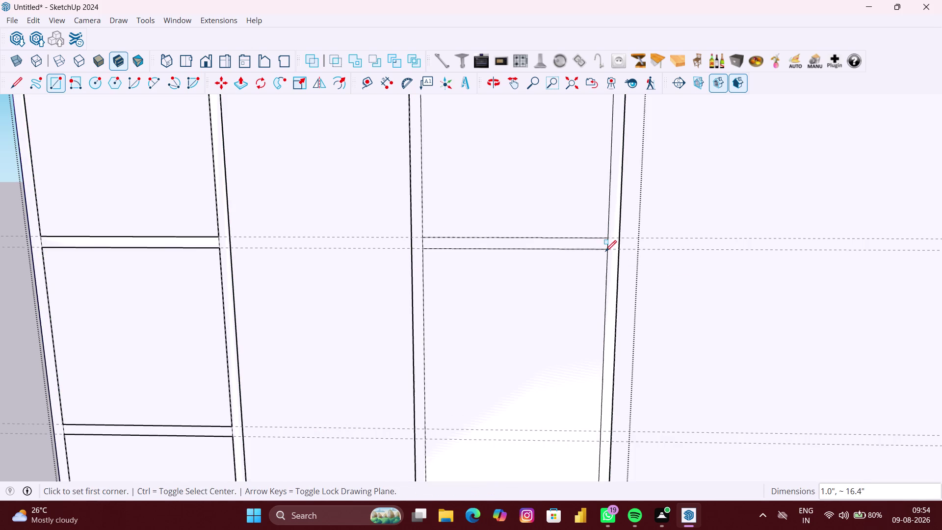
scroll(down, 3)
scroll(up, 3)
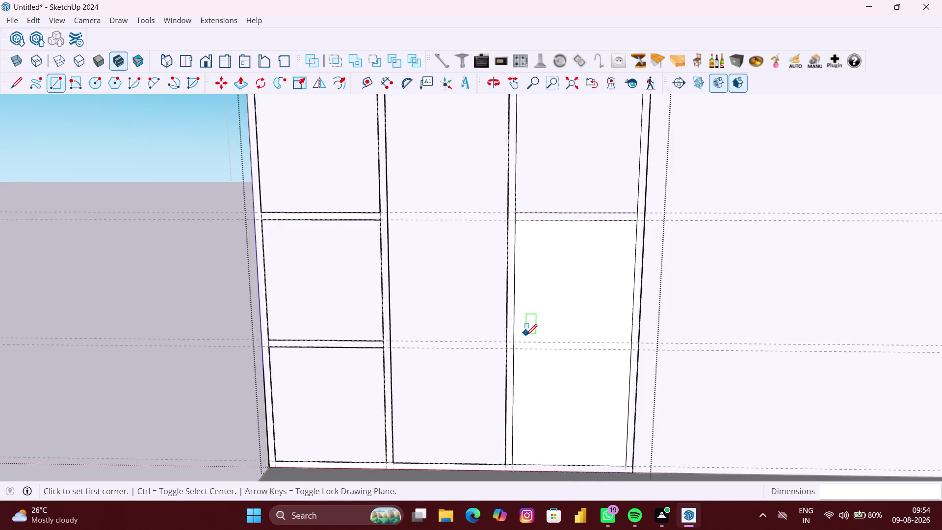
scroll(up, 3)
scroll(up, 3)
click(506, 347)
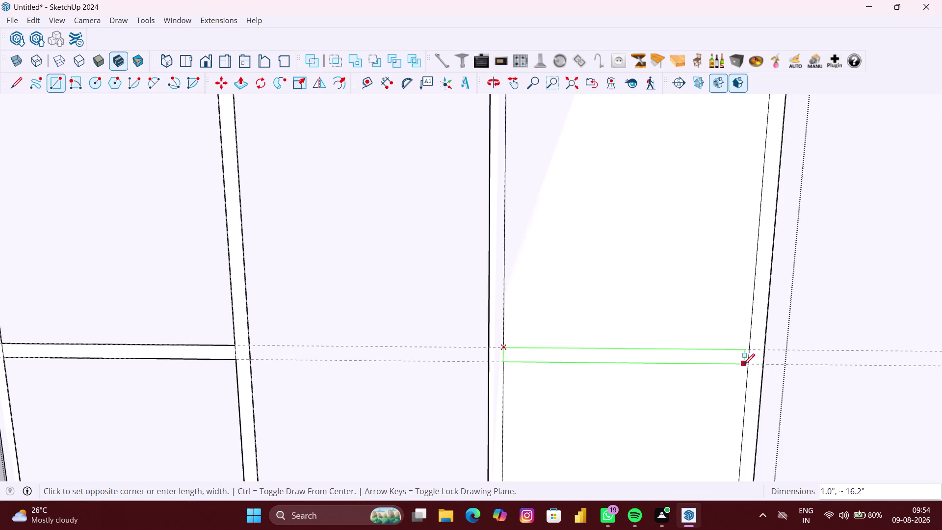
click(748, 366)
scroll(down, 3)
key(space)
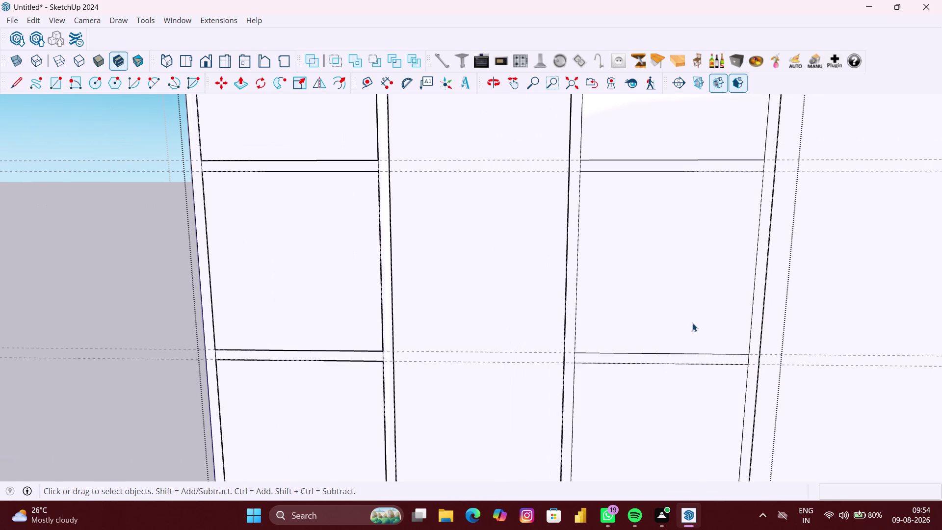
Delete the unwanted faces around the new right-column shelf strips.
click(693, 323)
scroll(down, 3)
scroll(up, 3)
click(666, 293)
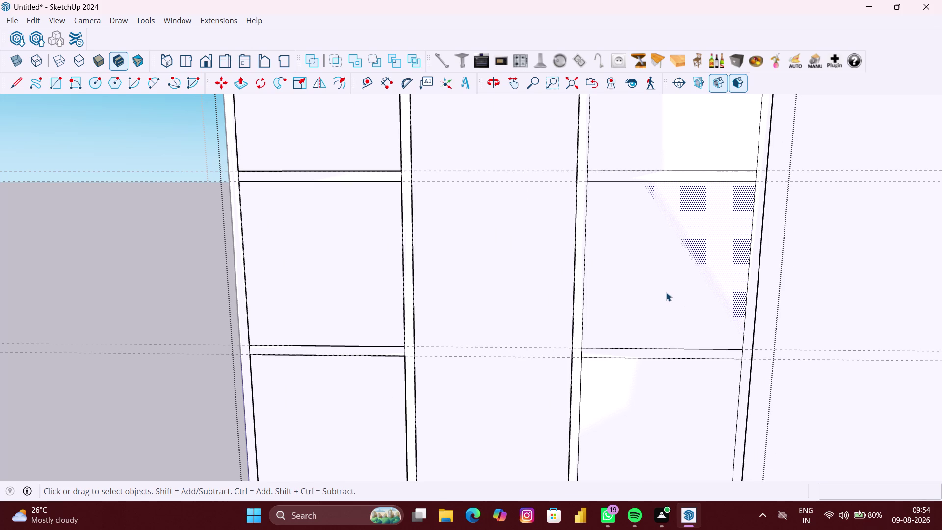
key(Delete)
click(665, 409)
key(Delete)
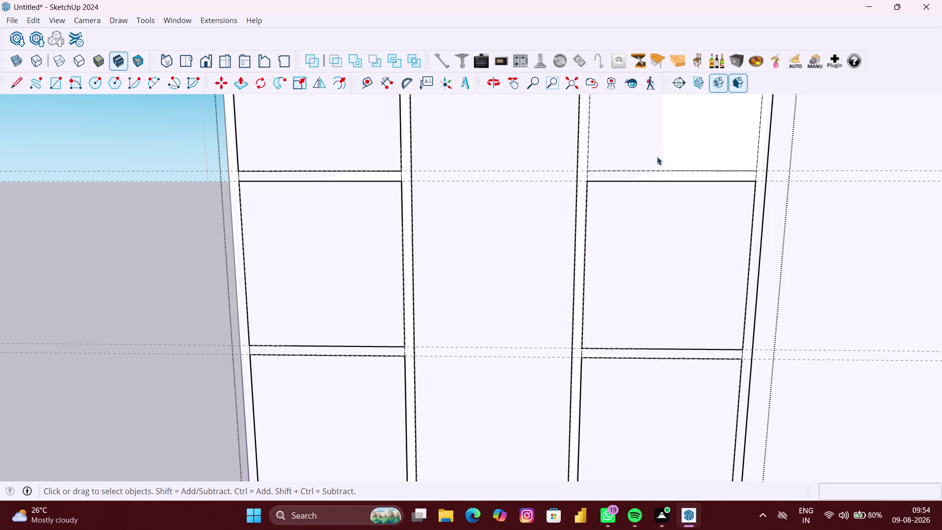
click(657, 152)
key(Delete)
scroll(down, 3)
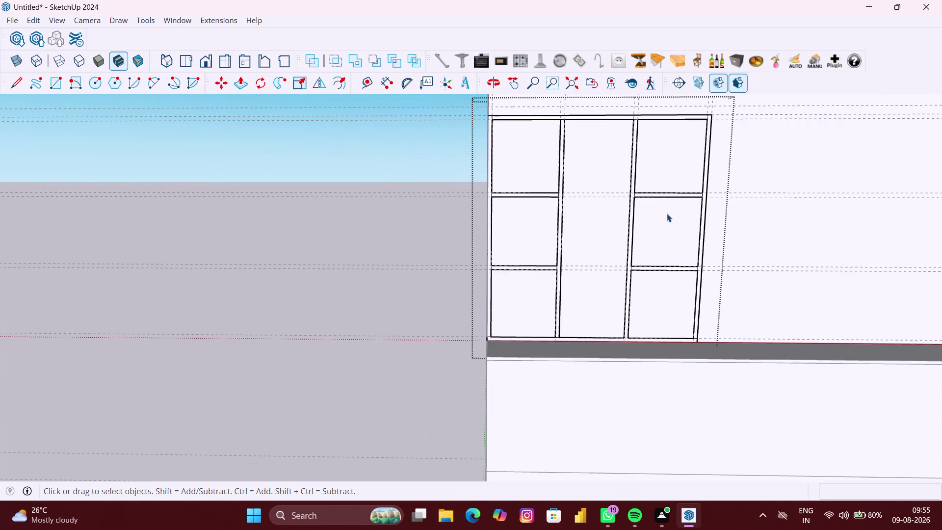
scroll(down, 3)
Bring the second framed unit into view and open it for editing.
middle_drag(698, 217, 695, 216)
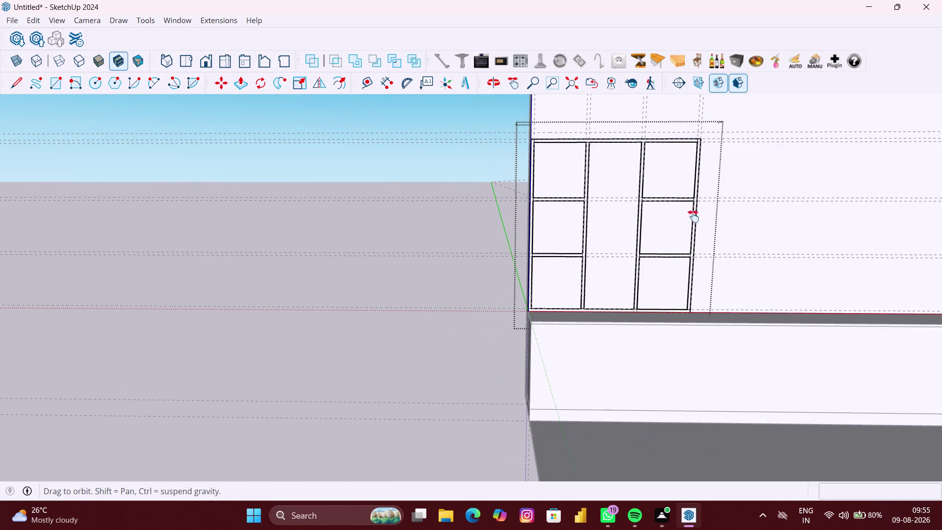
middle_drag(695, 217, 246, 209)
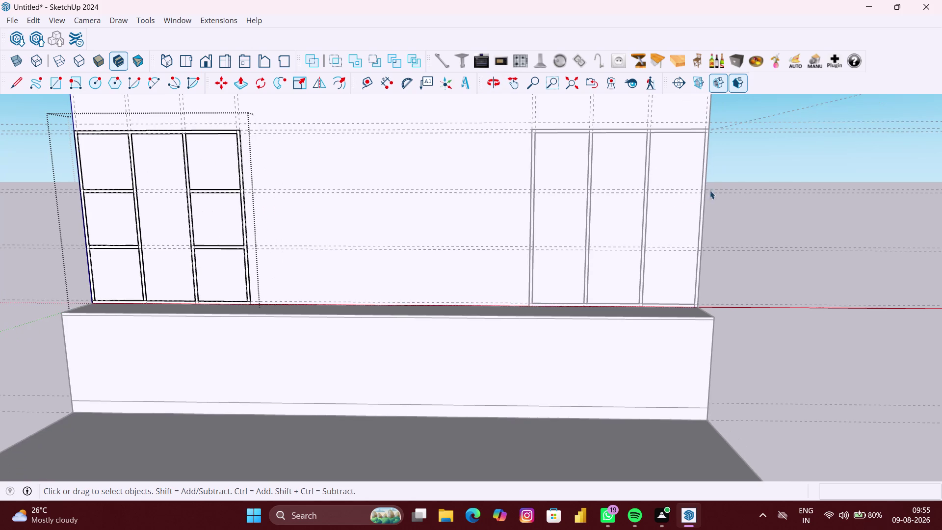
scroll(up, 3)
middle_drag(679, 196, 641, 208)
scroll(up, 3)
click(478, 243)
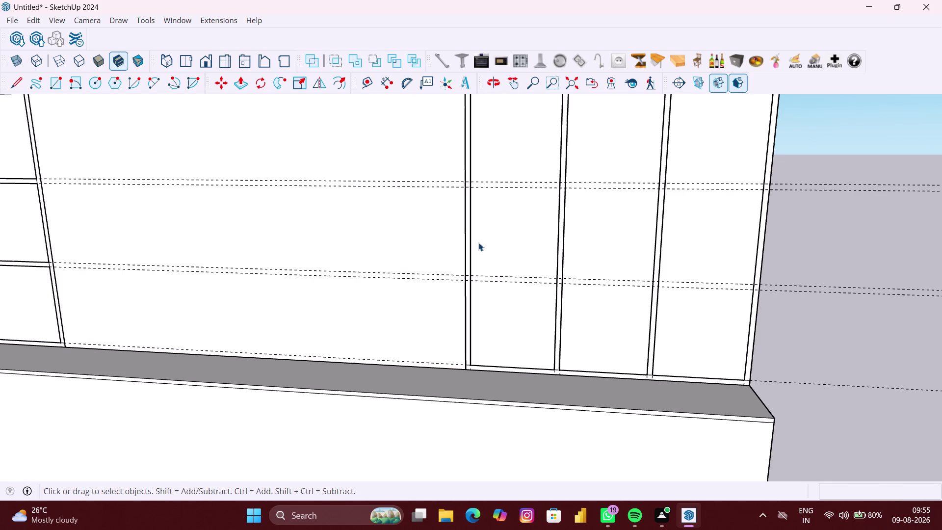
click(470, 247)
scroll(up, 3)
click(470, 247)
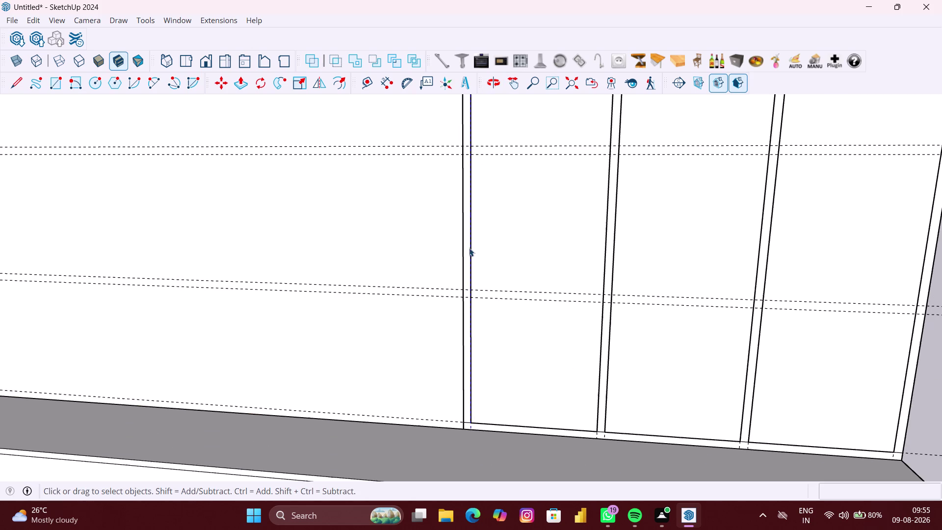
click(468, 249)
scroll(up, 3)
double_click(467, 249)
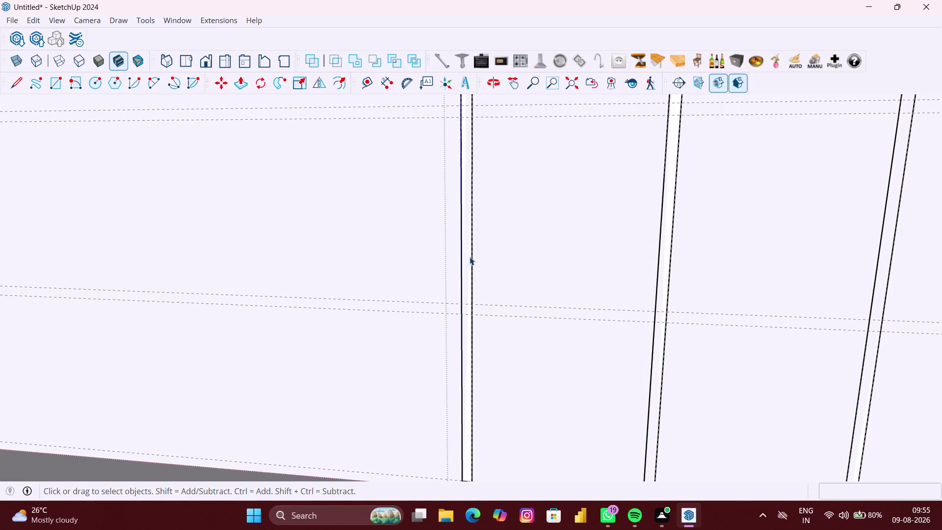
scroll(down, 3)
scroll(down, 3)
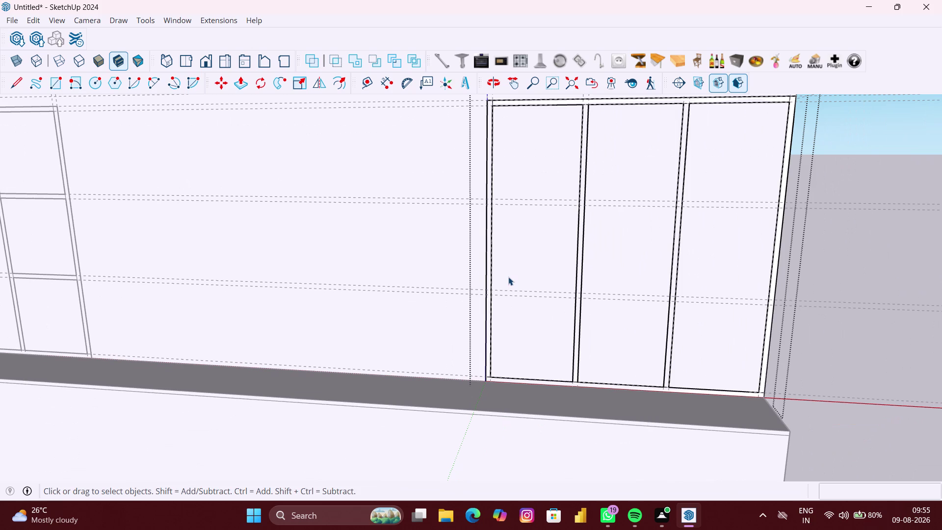
Draw the upper shelf strip across the unit's left column and delete stray faces.
key(r)
scroll(up, 3)
scroll(up, 3)
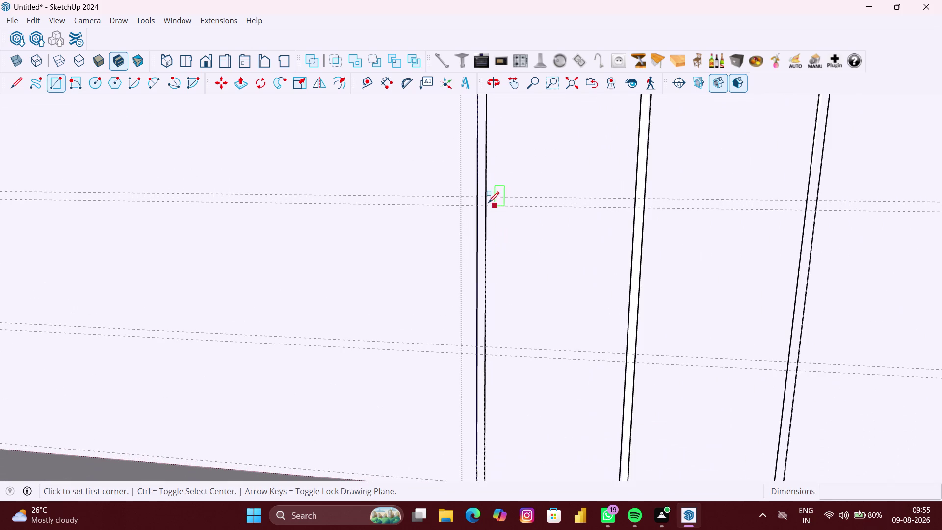
click(486, 200)
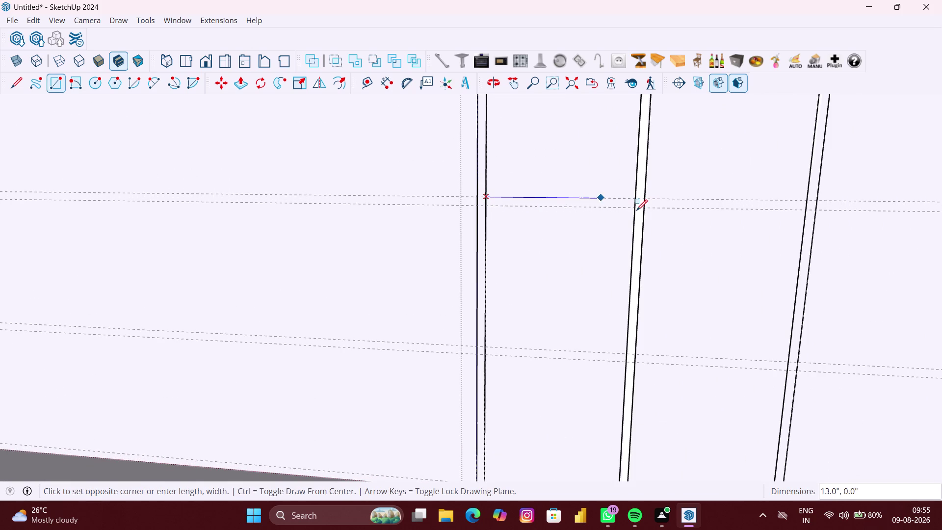
click(635, 210)
key(space)
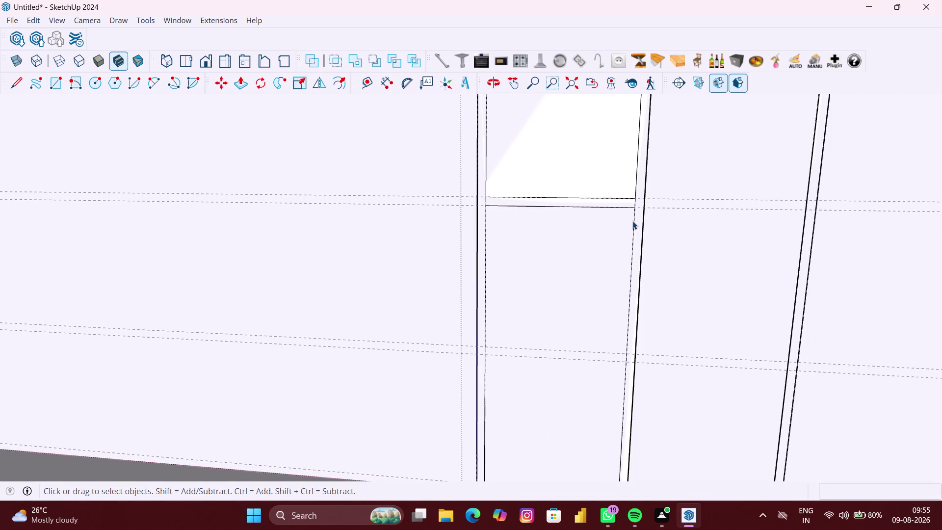
click(544, 144)
key(Delete)
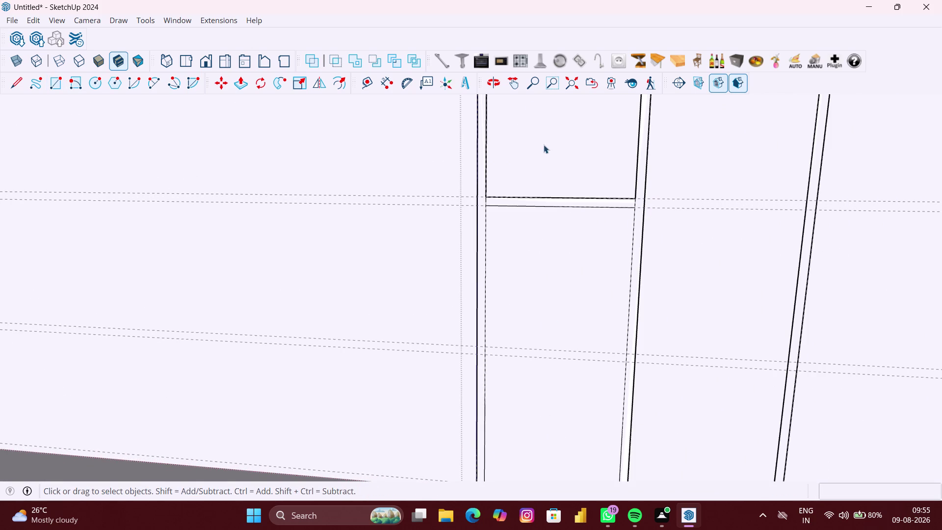
click(547, 235)
key(Delete)
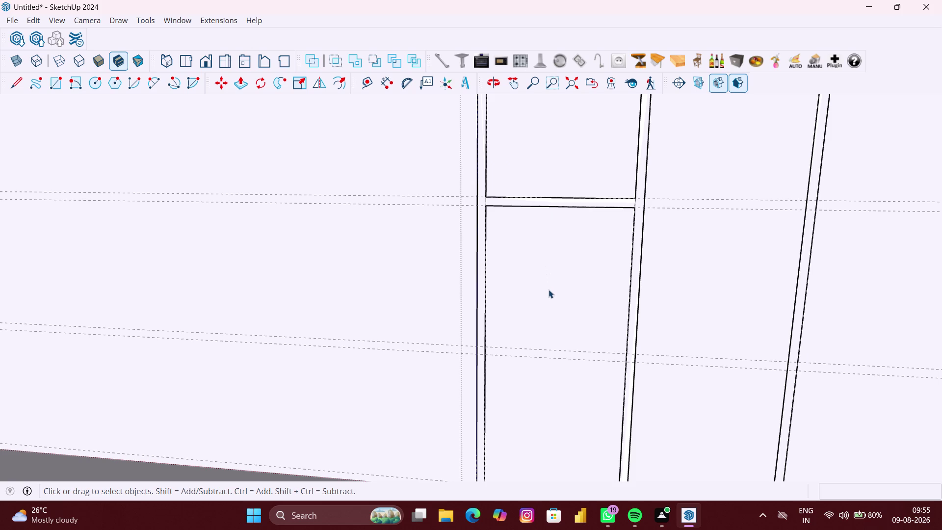
Undo three mistaken edits and remove the extra faces around the upper strip.
double_click(548, 289)
scroll(down, 3)
click(548, 290)
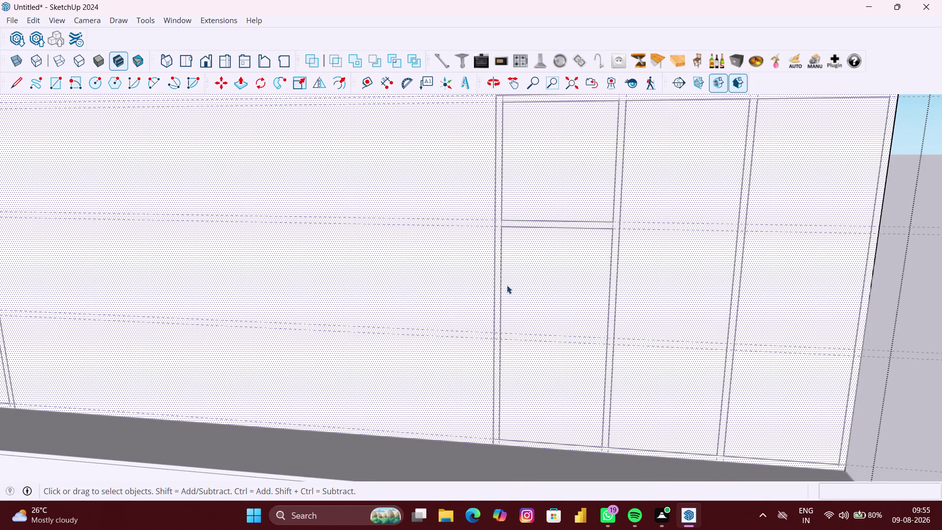
key(ctrl+z)
key(ctrl+z)
key(ctrl+z)
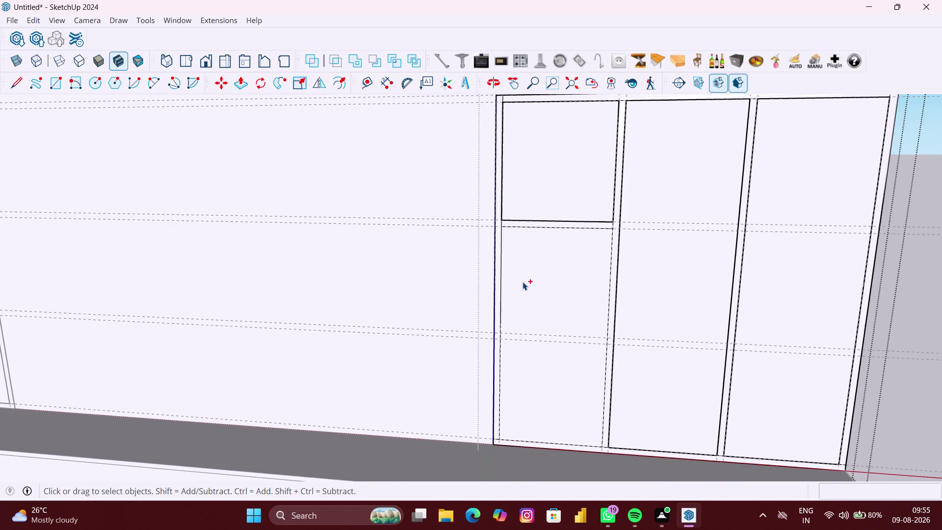
click(531, 187)
key(Delete)
click(540, 261)
scroll(up, 3)
scroll(up, 3)
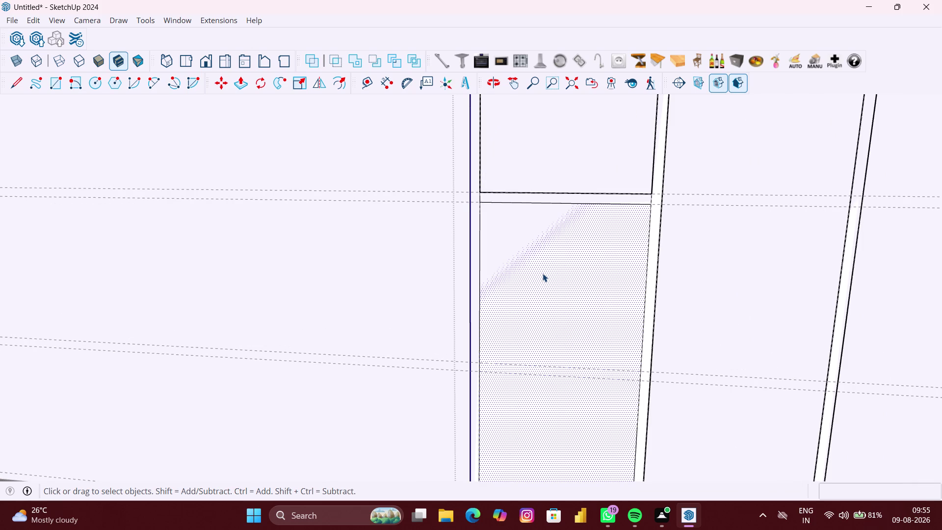
key(Delete)
scroll(down, 3)
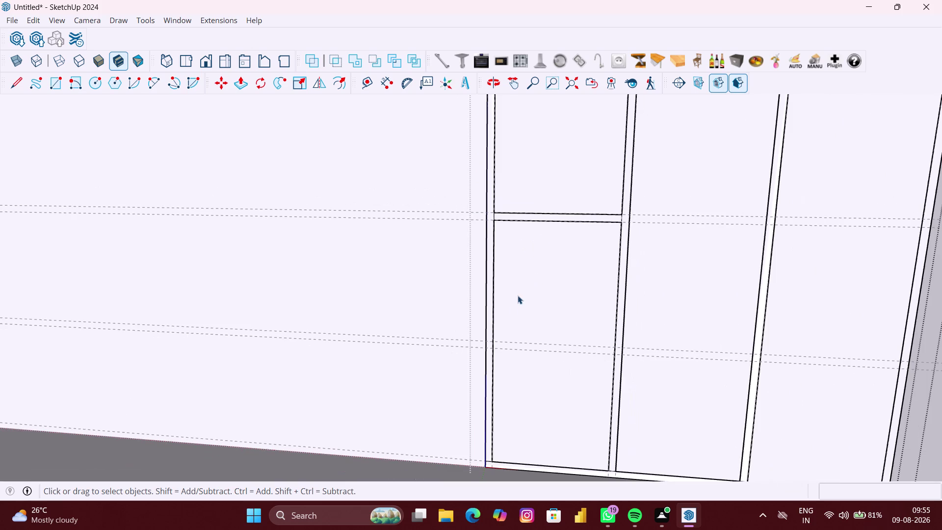
Draw the lower shelf strip across the left column and delete the leftover faces.
key(r)
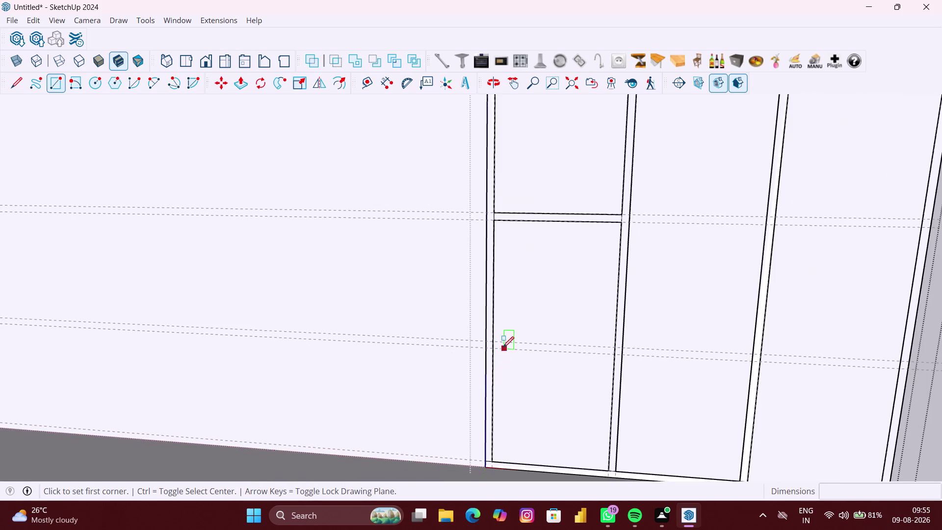
click(496, 343)
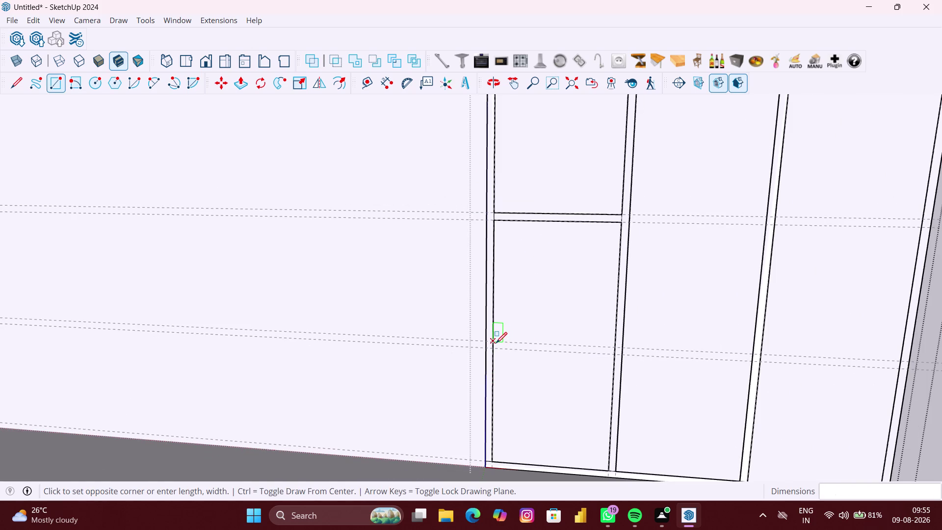
click(613, 356)
key(space)
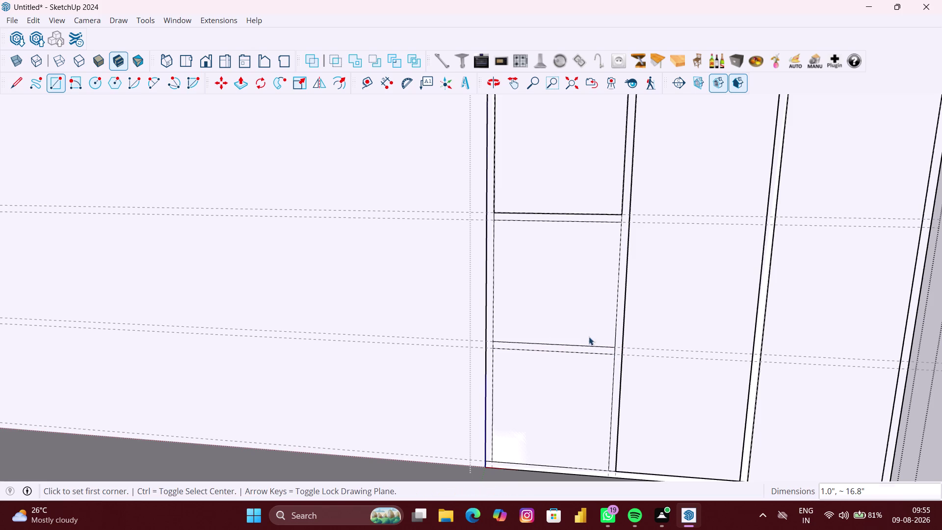
click(586, 322)
scroll(up, 3)
scroll(up, 3)
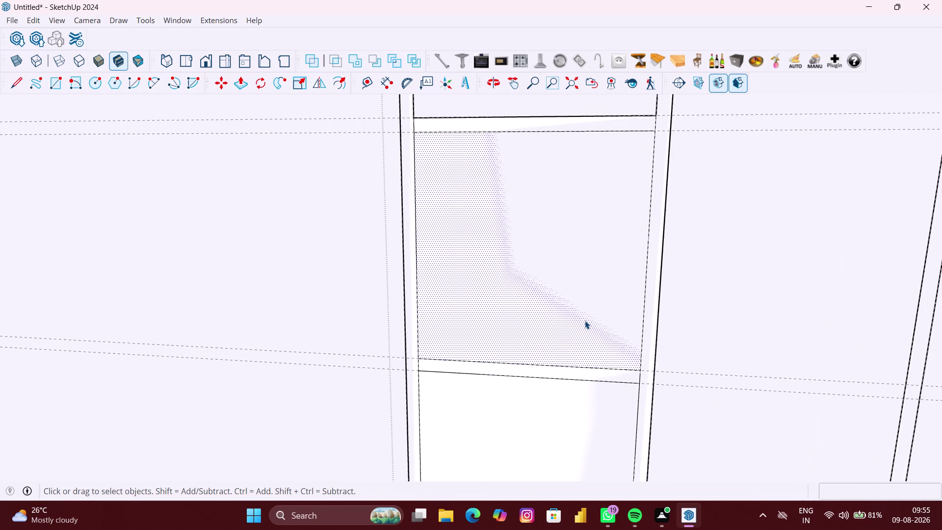
key(Delete)
click(558, 429)
key(Delete)
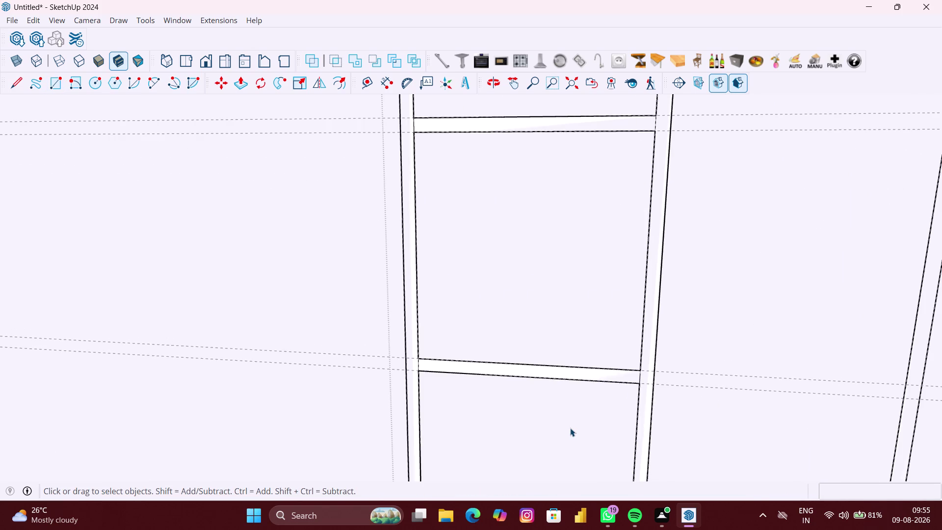
scroll(down, 3)
Draw the upper 1-inch shelf strip across the right column and delete stray faces.
middle_drag(653, 410, 640, 403)
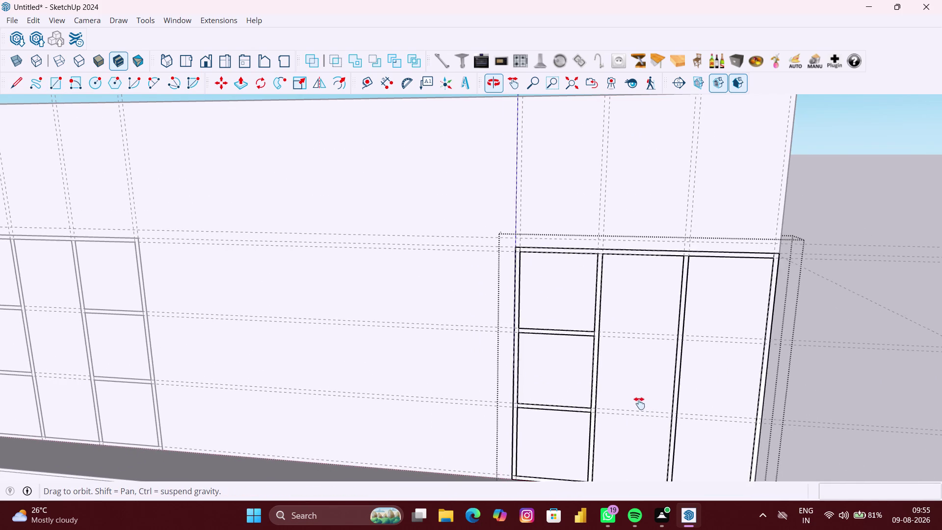
middle_drag(641, 403, 453, 348)
scroll(up, 3)
scroll(up, 3)
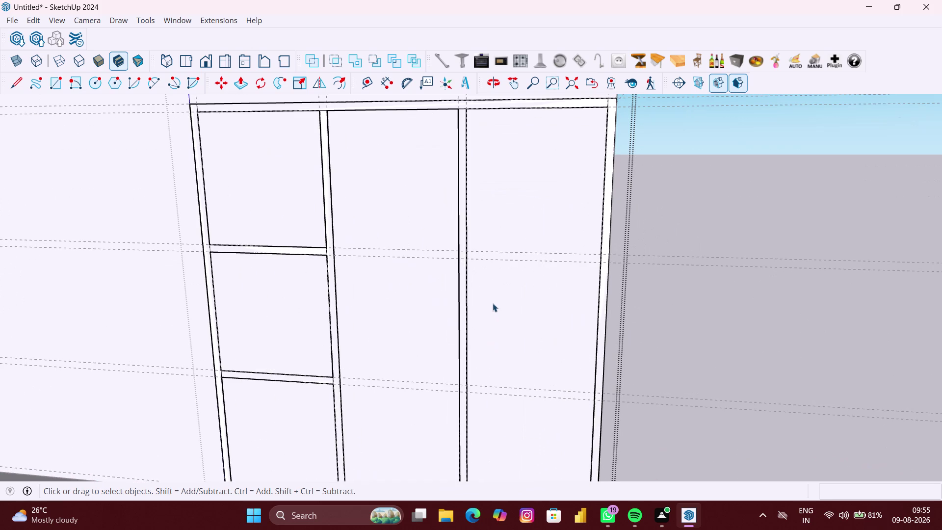
key(r)
scroll(up, 3)
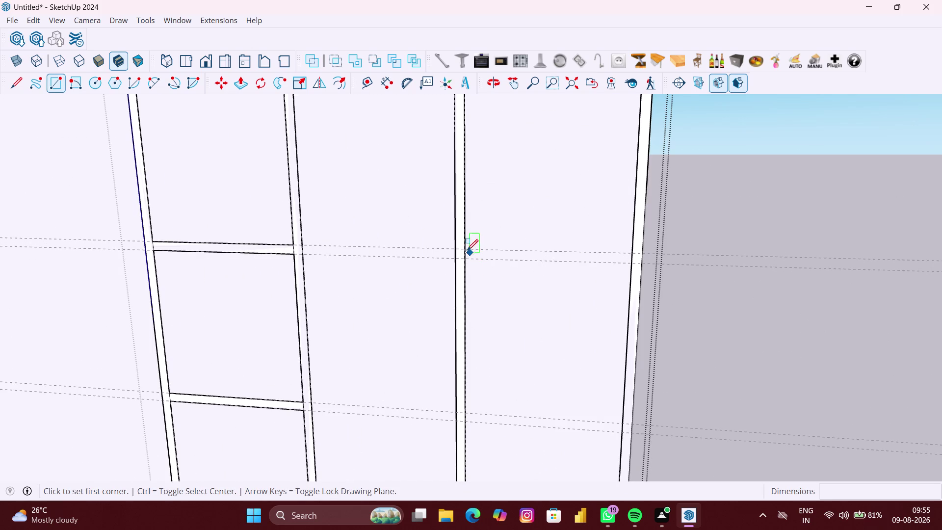
click(465, 249)
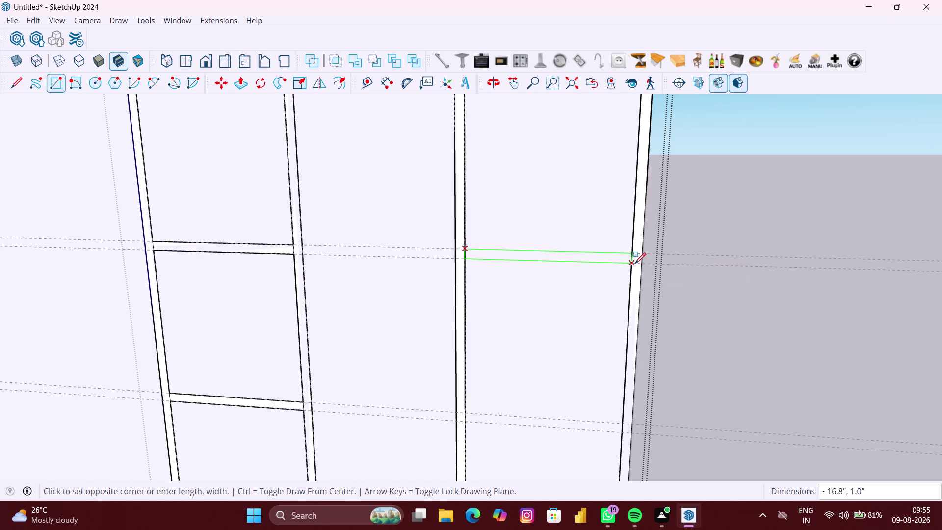
click(635, 263)
key(space)
click(554, 231)
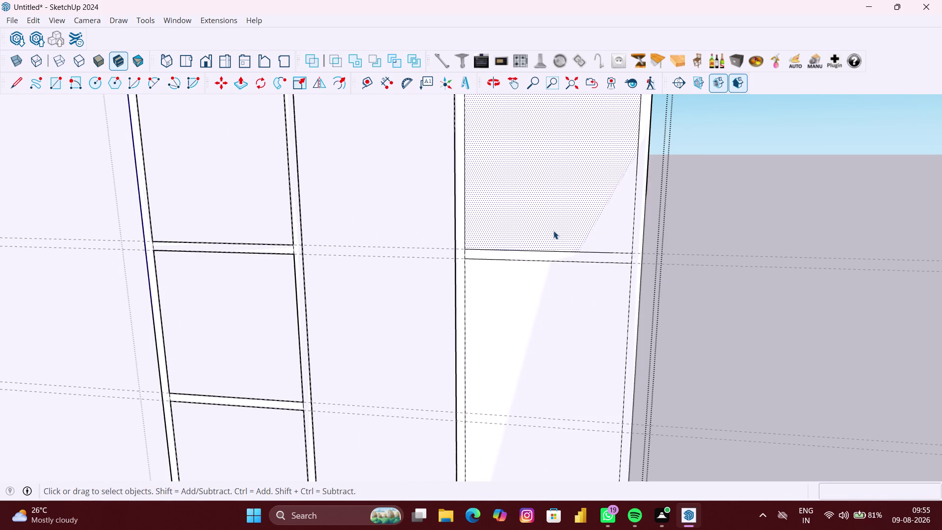
key(Delete)
click(546, 312)
key(Delete)
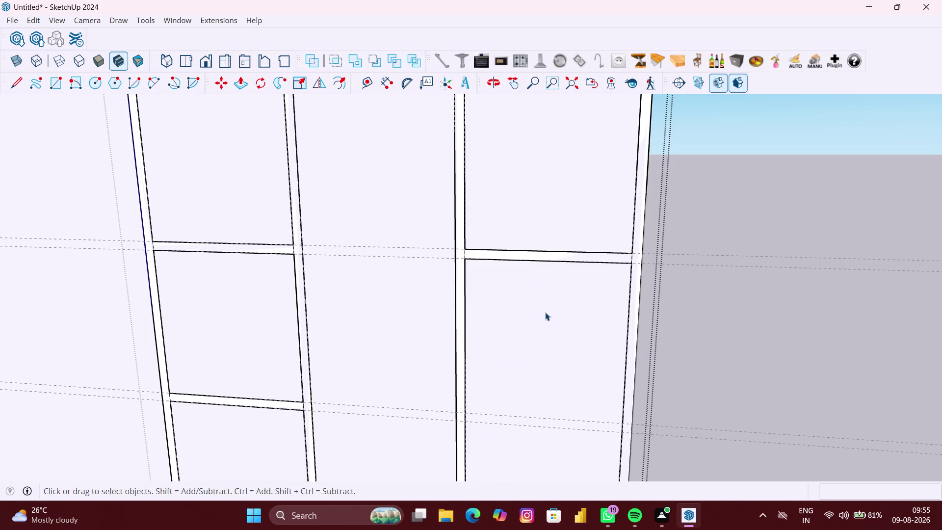
Draw the lower 1-inch strip, delete leftover faces, and deselect the unit.
key(r)
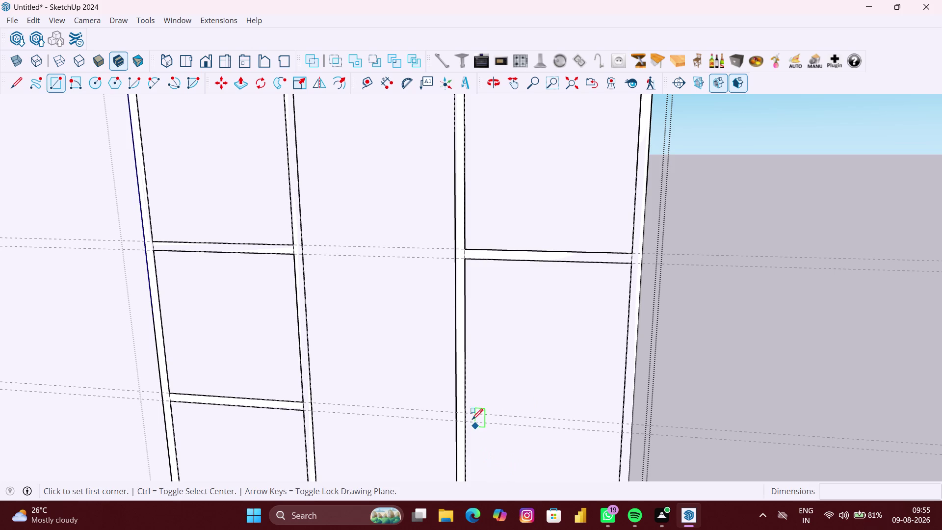
click(467, 413)
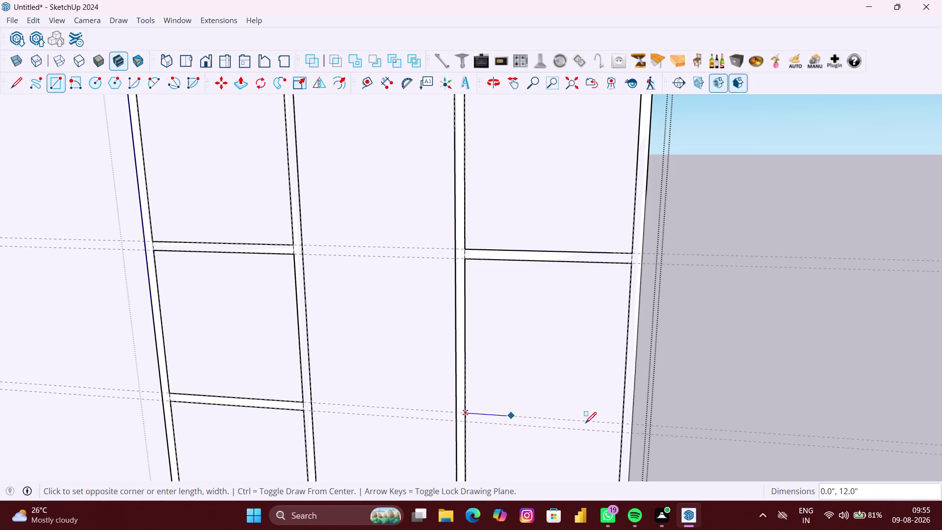
click(620, 431)
key(space)
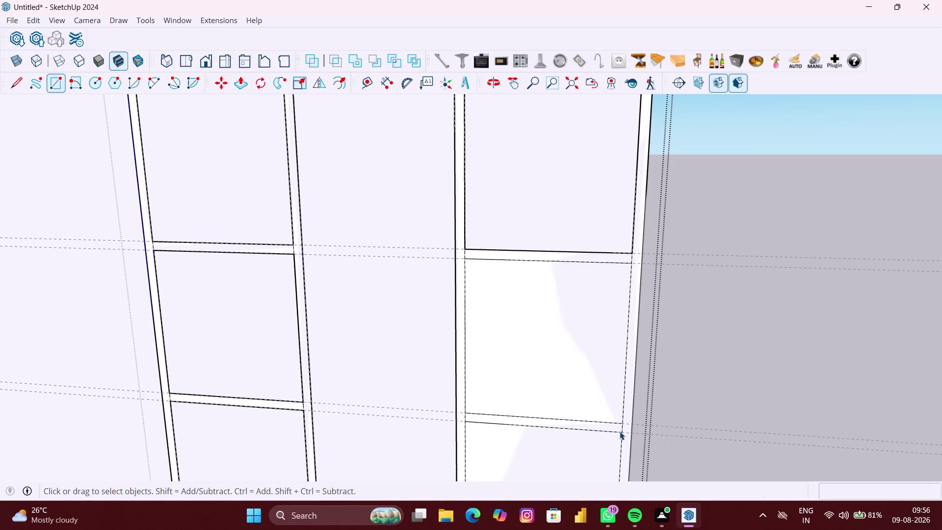
click(582, 383)
key(Delete)
click(575, 448)
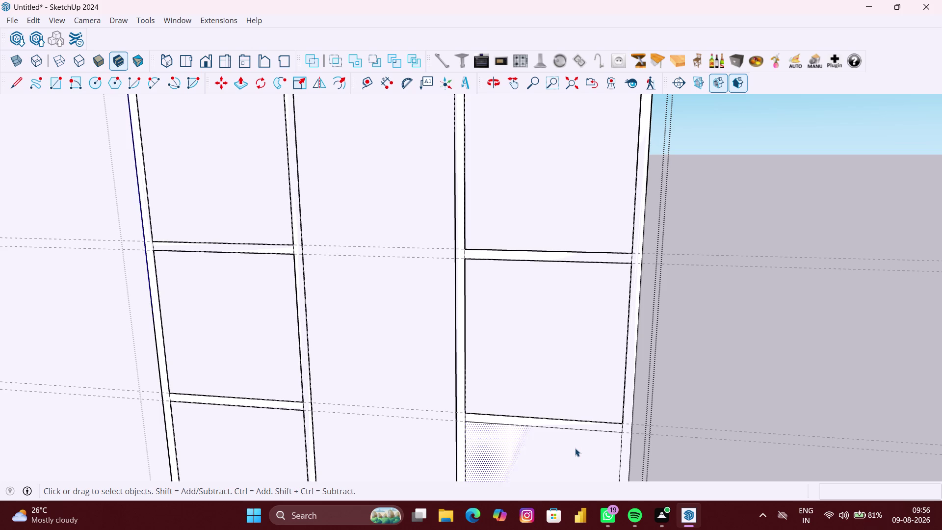
key(Delete)
scroll(down, 3)
middle_drag(575, 447, 624, 370)
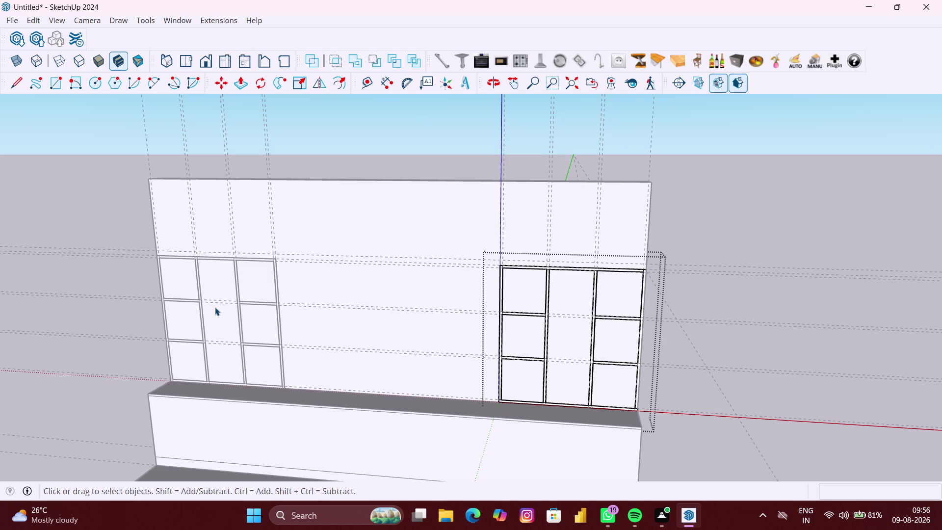
click(724, 191)
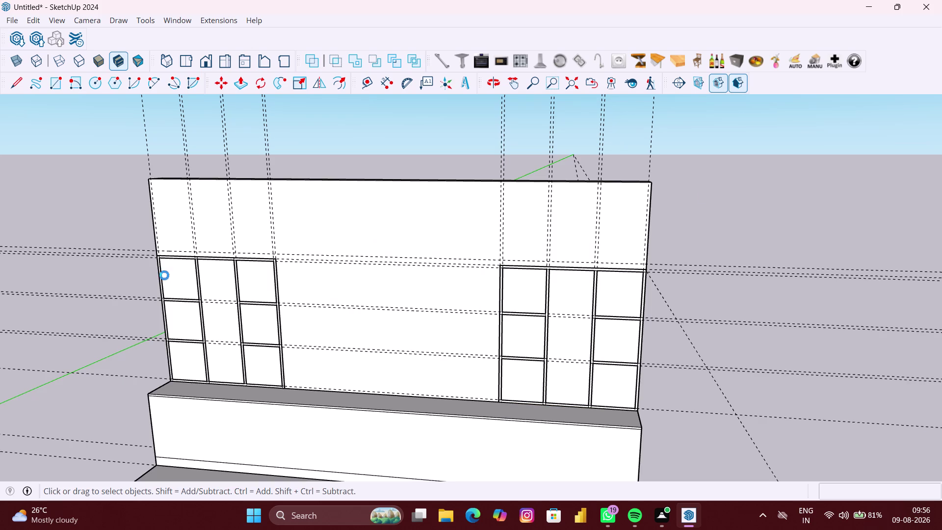
Draw a rectangle strip from the panel's left edge to its right edge above both units.
key(r)
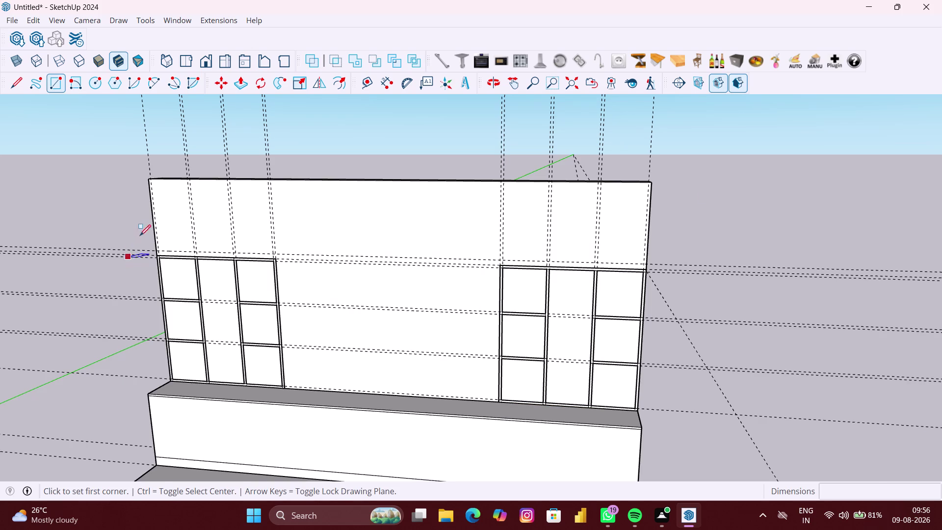
scroll(up, 3)
scroll(up, 3)
scroll(up, 3)
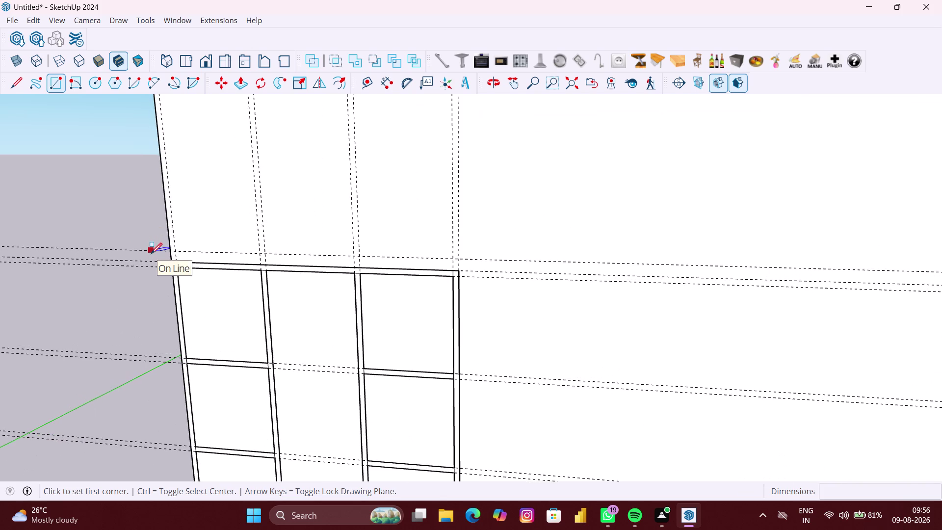
middle_drag(151, 254, 160, 256)
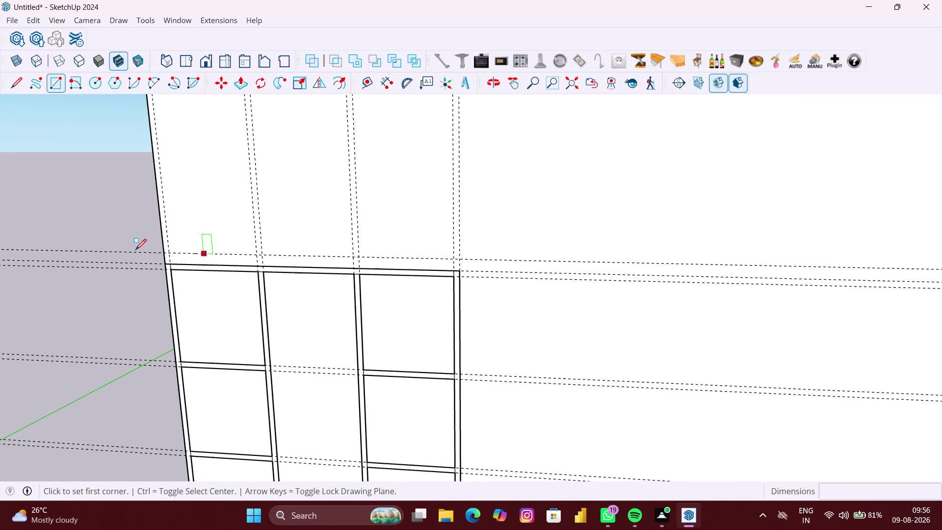
click(165, 254)
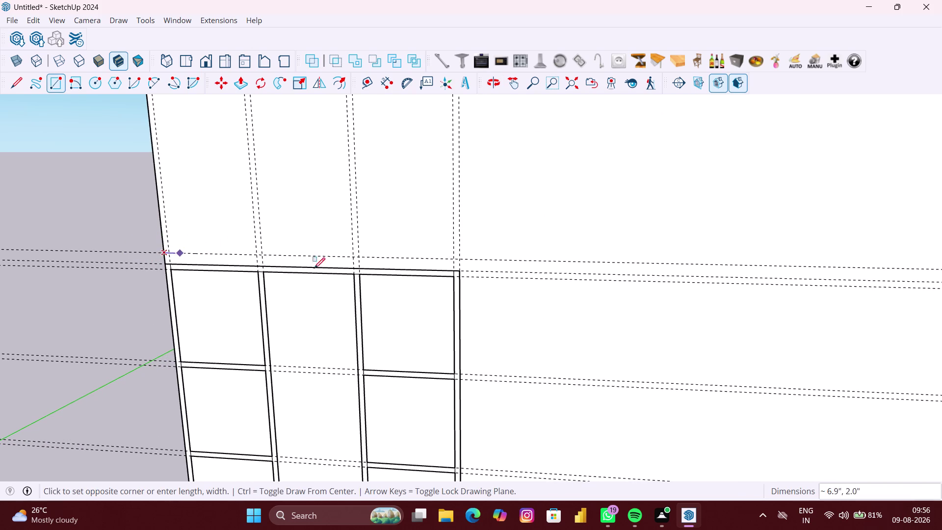
middle_drag(666, 272, 531, 262)
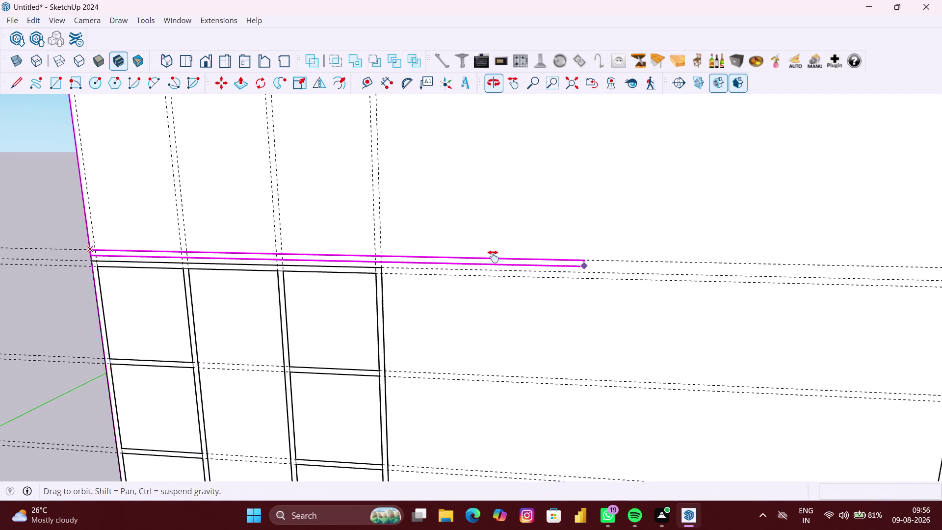
middle_drag(532, 262, 225, 238)
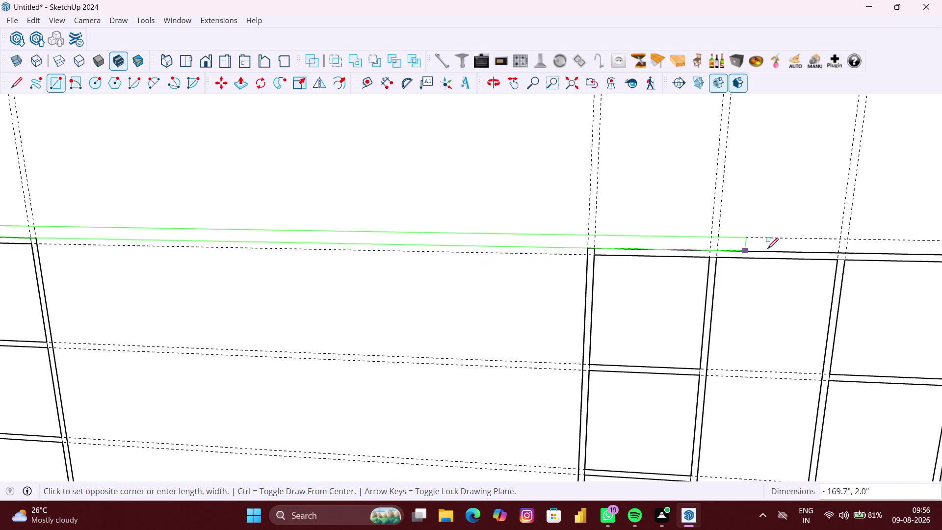
scroll(down, 3)
middle_drag(771, 247, 343, 269)
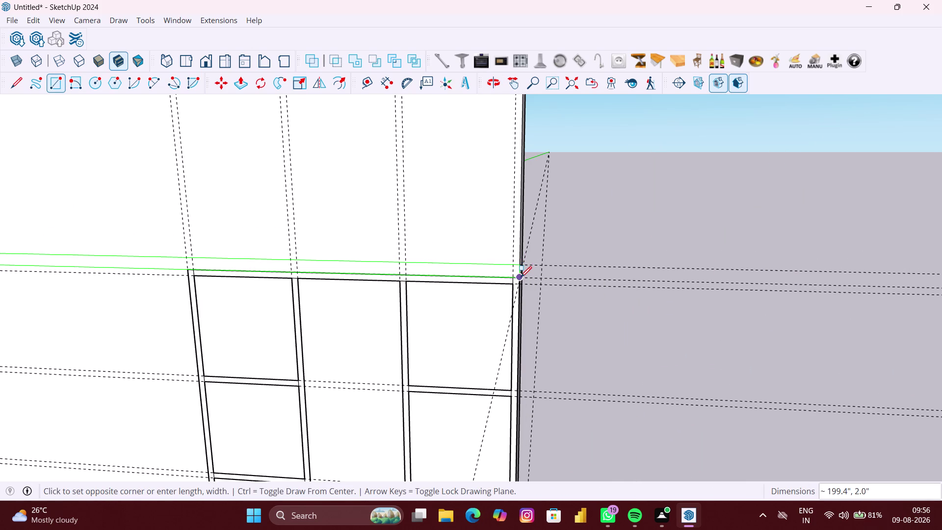
scroll(up, 3)
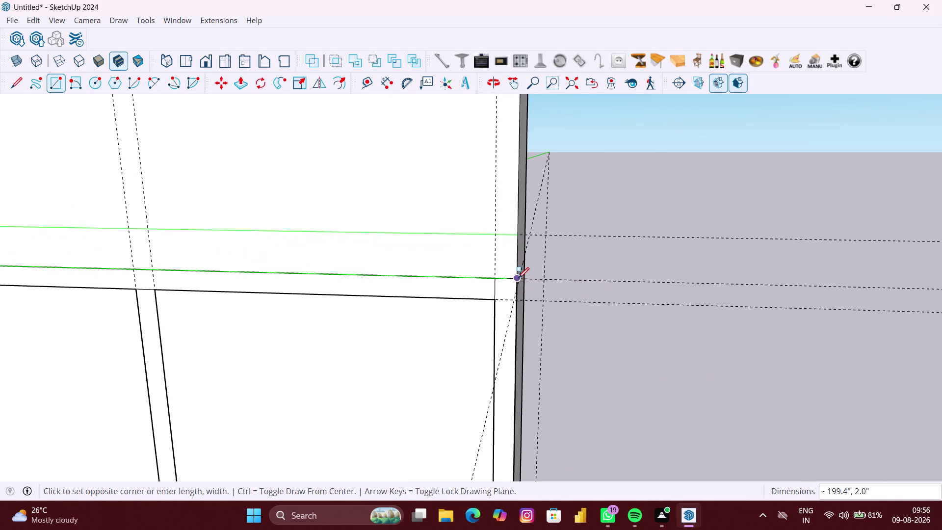
click(518, 279)
scroll(down, 3)
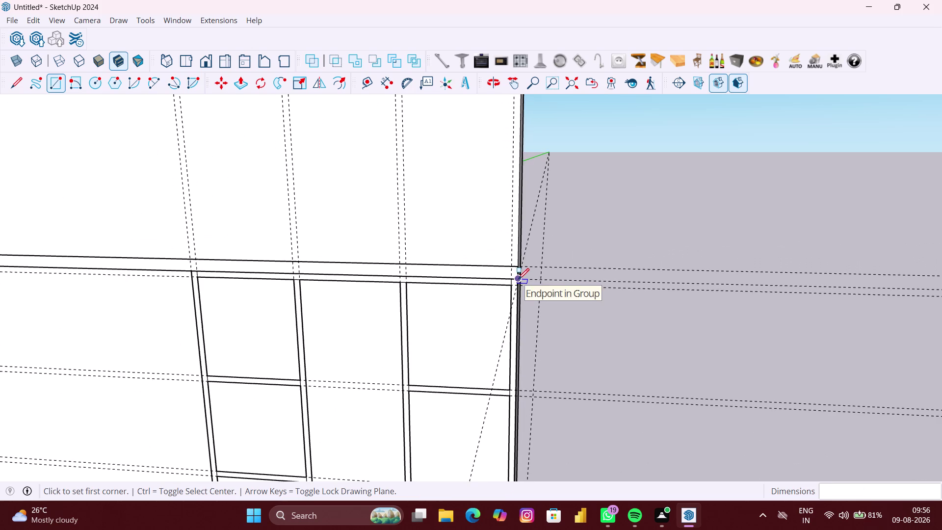
middle_drag(518, 279, 689, 262)
middle_drag(457, 290, 532, 282)
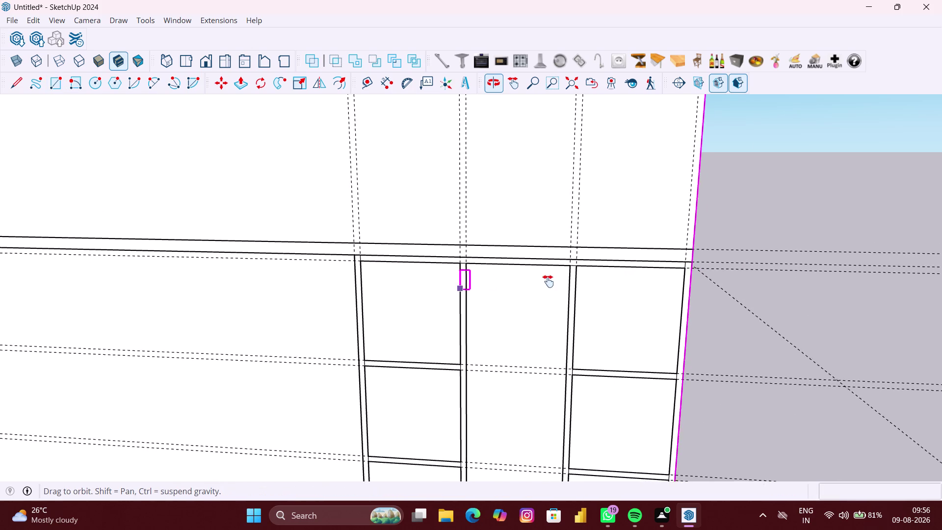
middle_drag(532, 283, 719, 263)
scroll(down, 3)
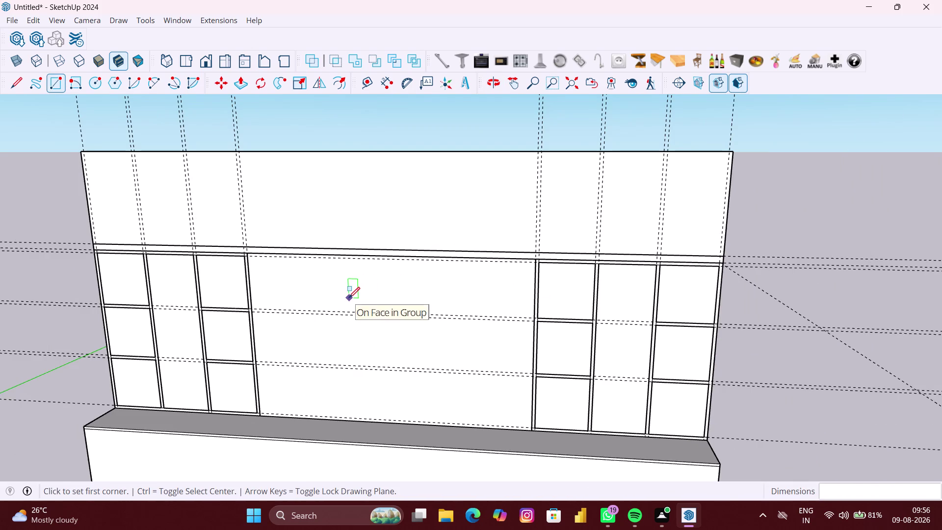
Select parts of the panel and use the Edit menu's undo commands.
key(space)
click(348, 298)
scroll(up, 3)
scroll(up, 3)
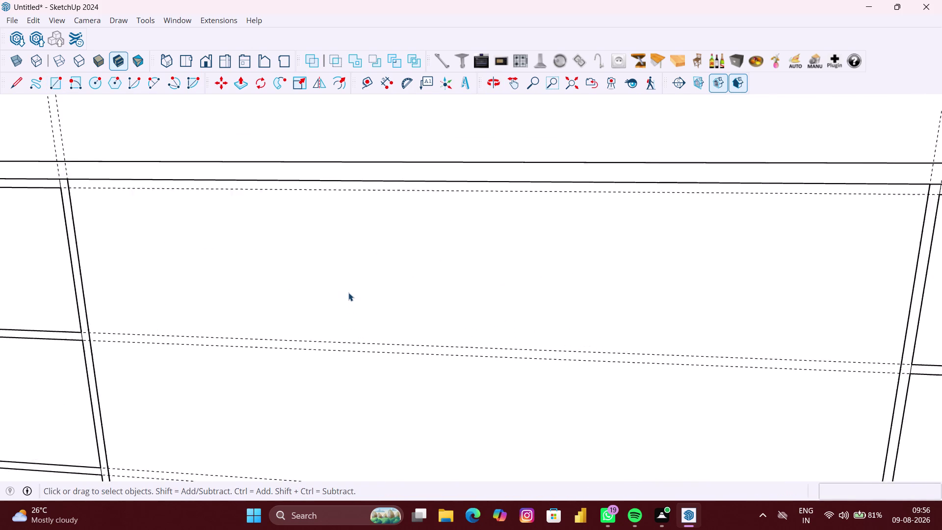
click(364, 285)
scroll(up, 3)
click(361, 249)
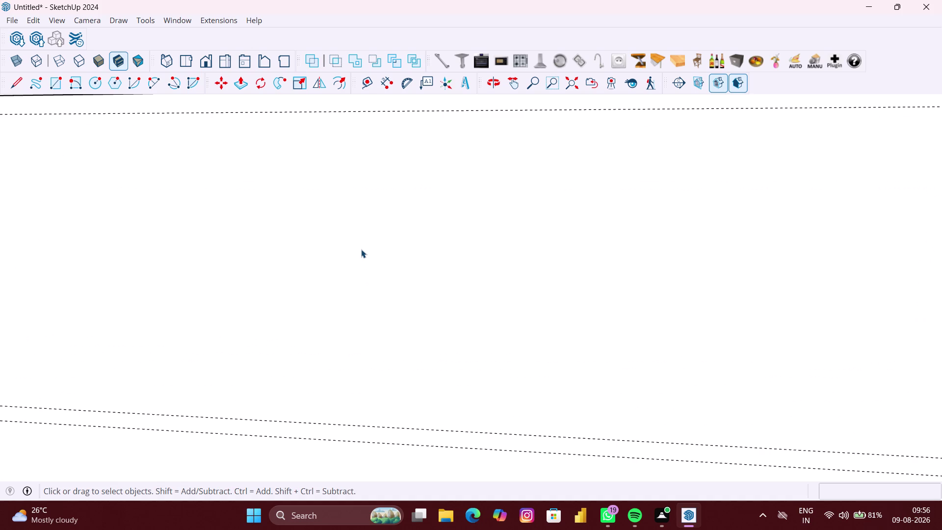
scroll(down, 3)
scroll(down, 3)
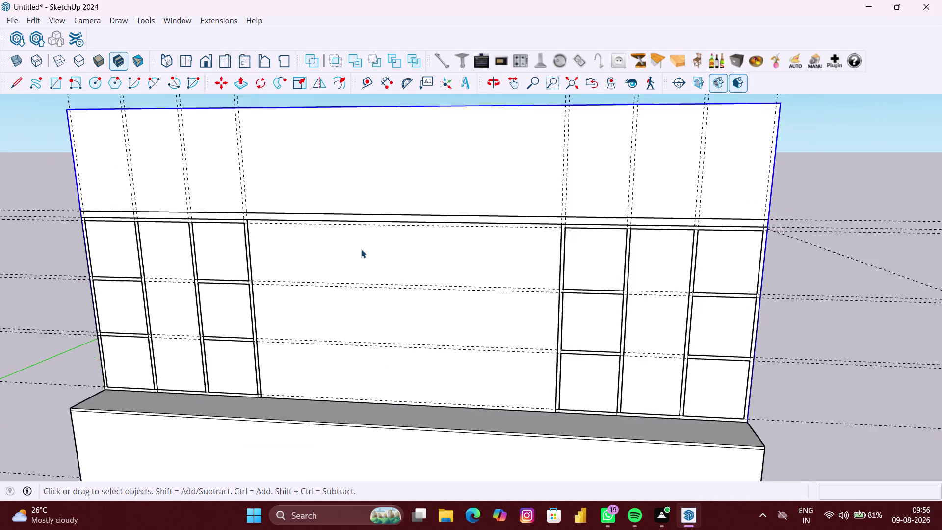
middle_drag(281, 285, 291, 280)
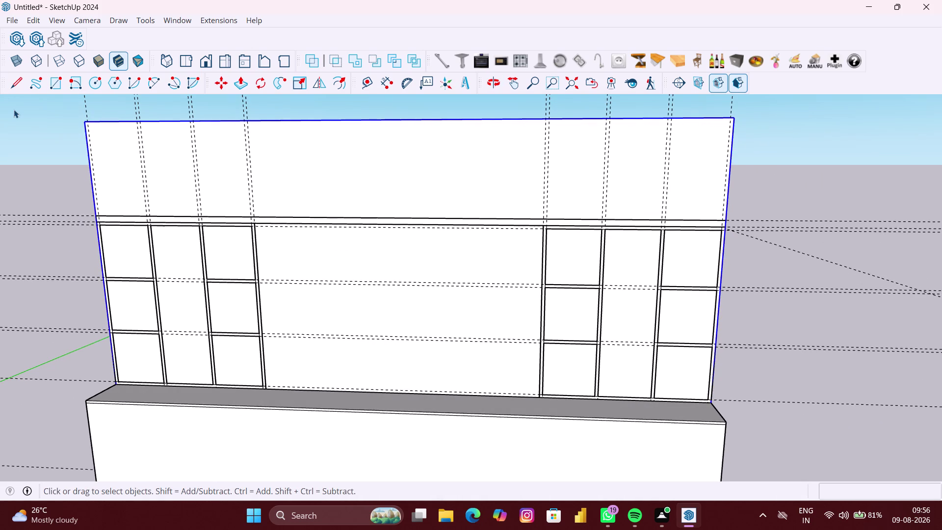
click(16, 118)
click(35, 21)
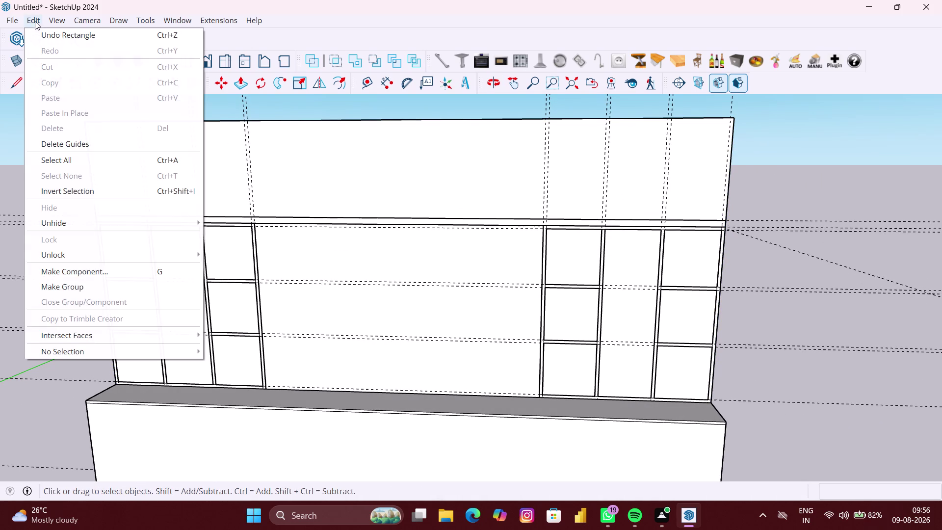
Zoom in on the bottom of the left unit's middle column and pick the Tape Measure.
click(62, 142)
scroll(down, 3)
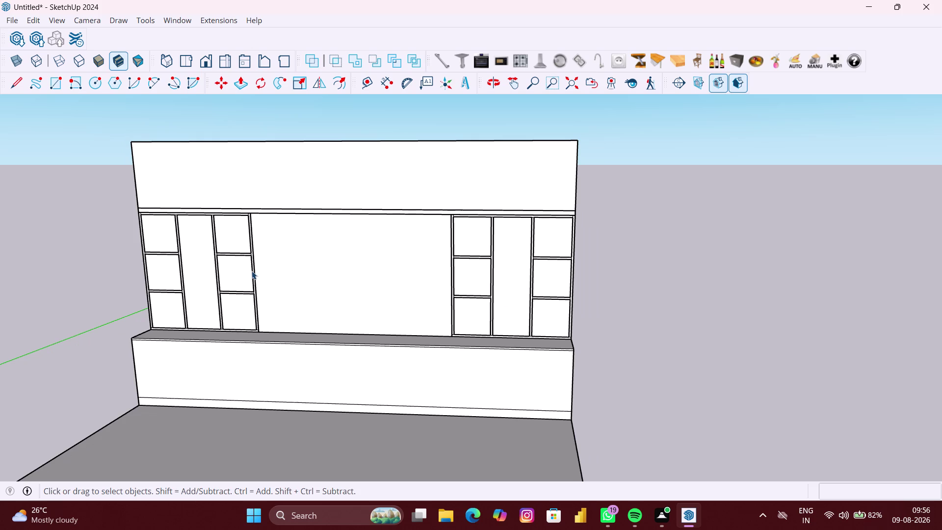
middle_drag(252, 270, 261, 239)
scroll(up, 3)
middle_drag(206, 287, 217, 284)
scroll(up, 3)
middle_click(223, 304)
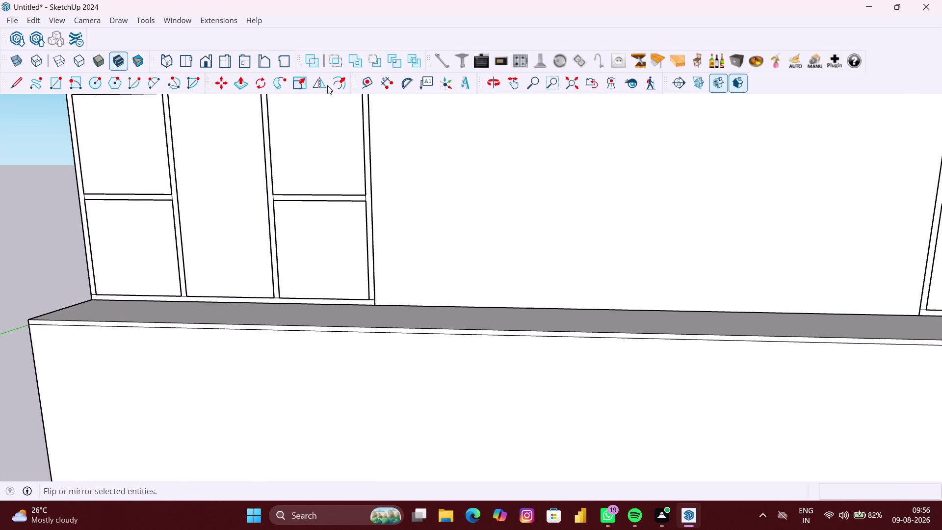
click(367, 87)
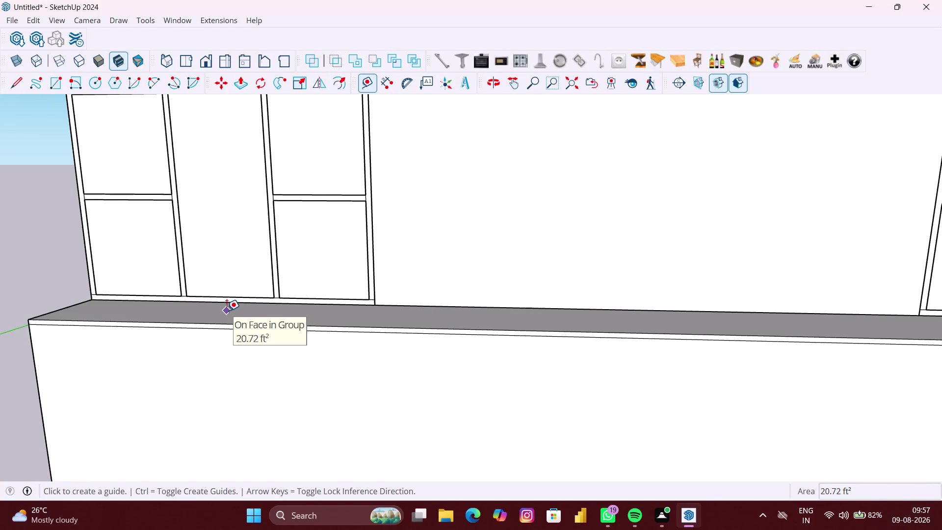
Place a guide 12.80 inches above the middle column's bottom edge.
scroll(up, 3)
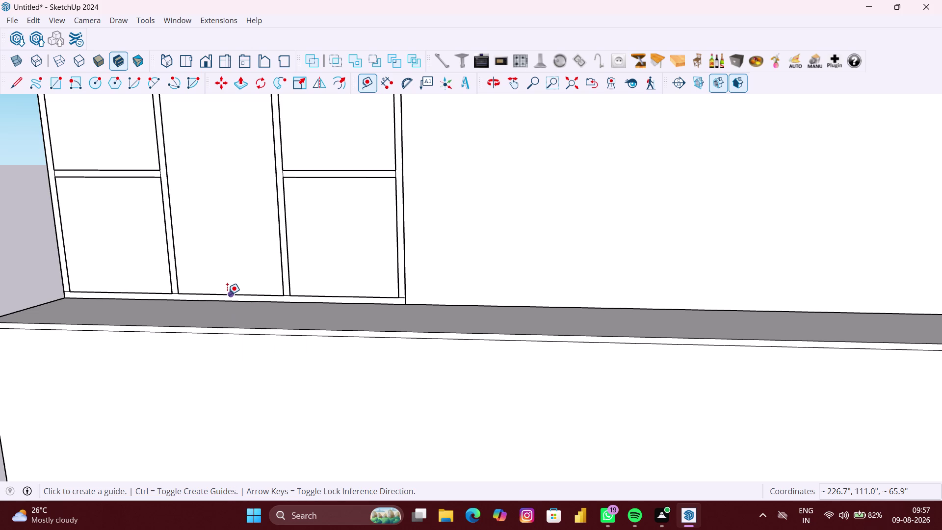
click(227, 294)
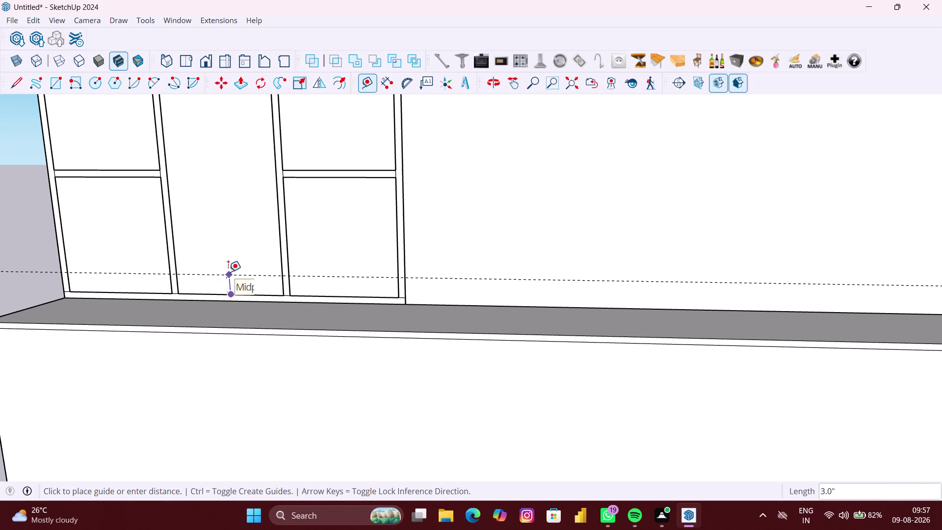
key(Up)
text(12)
text(.)
text(80)
key(shift+quotedbl)
key(Return)
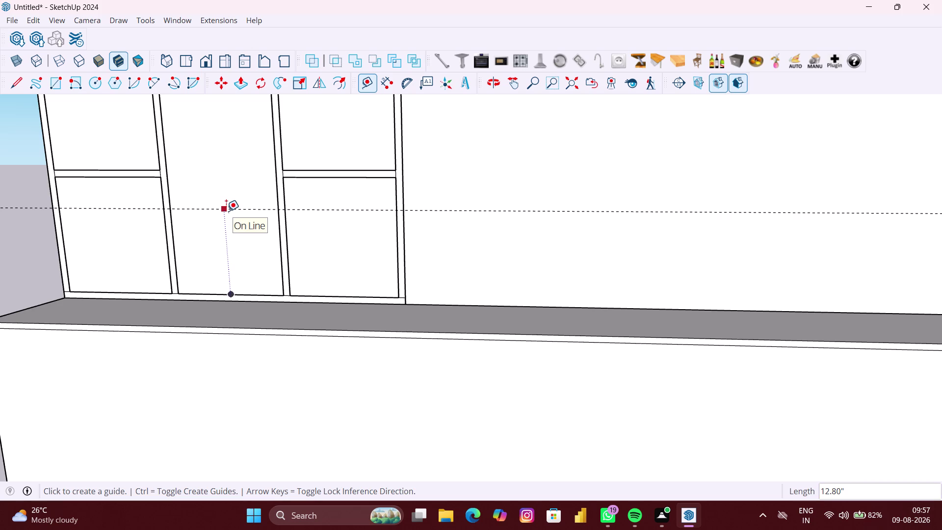
Add a second guide 1 inch above the first one.
click(244, 211)
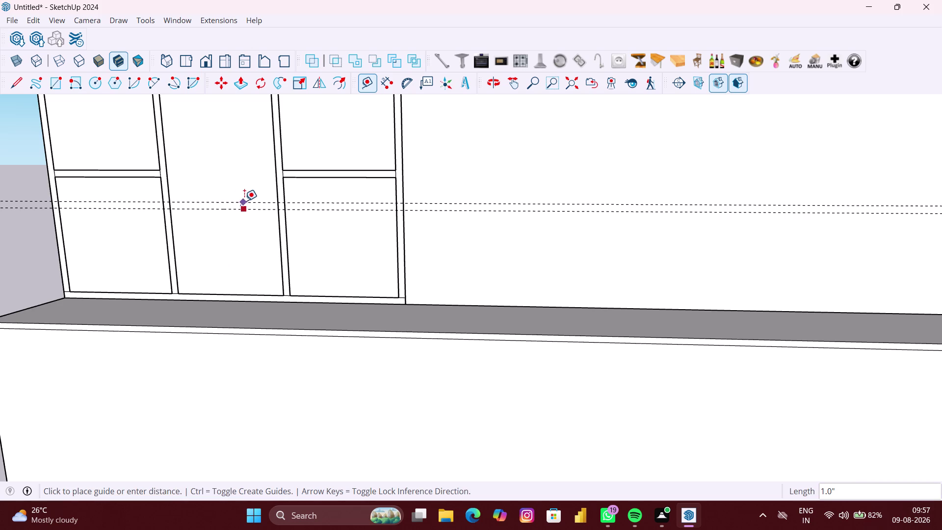
text(1")
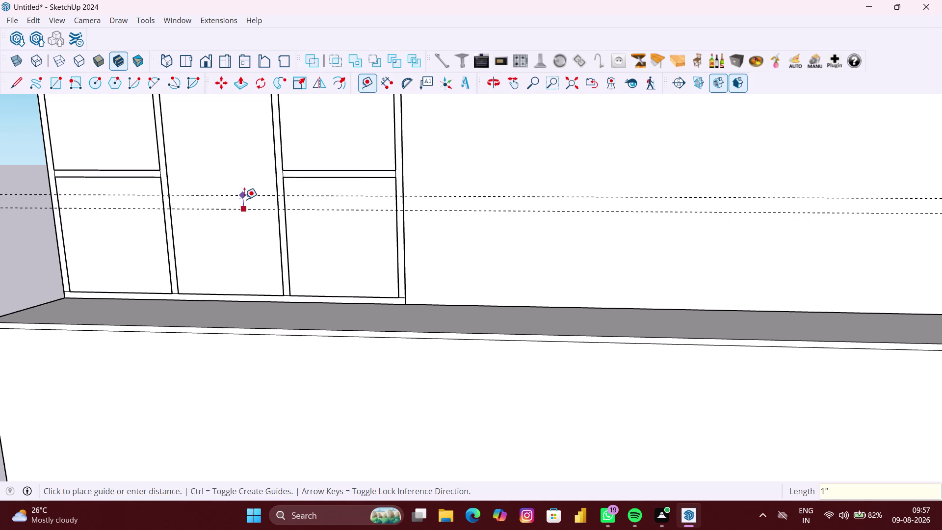
key(Return)
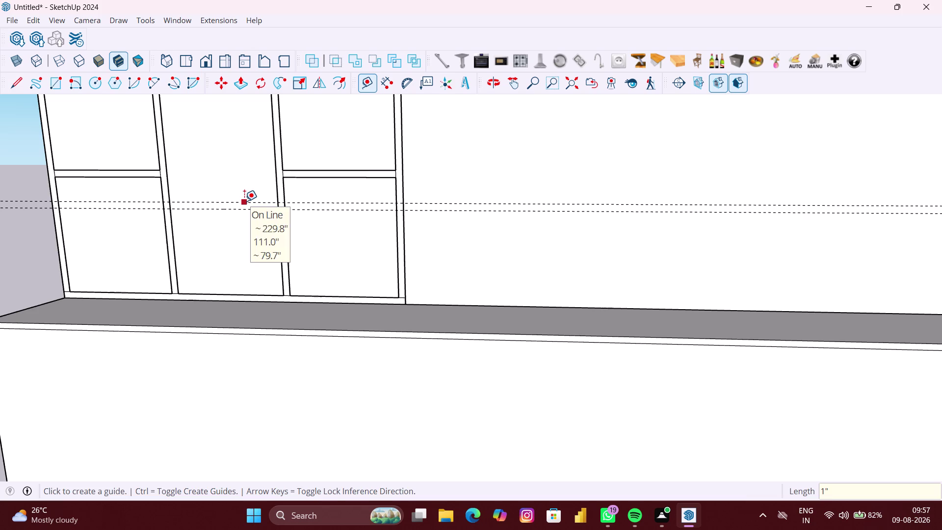
click(245, 201)
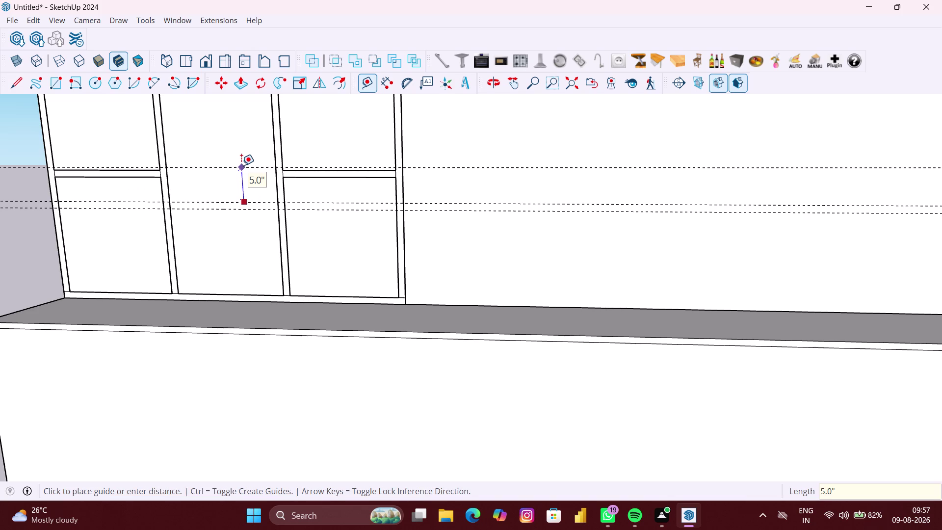
Add a guide 12.80 inches higher, then another 1 inch above it.
text(1)
text(2)
text(.80)
text(")
key(Return)
scroll(down, 3)
middle_drag(245, 162, 235, 257)
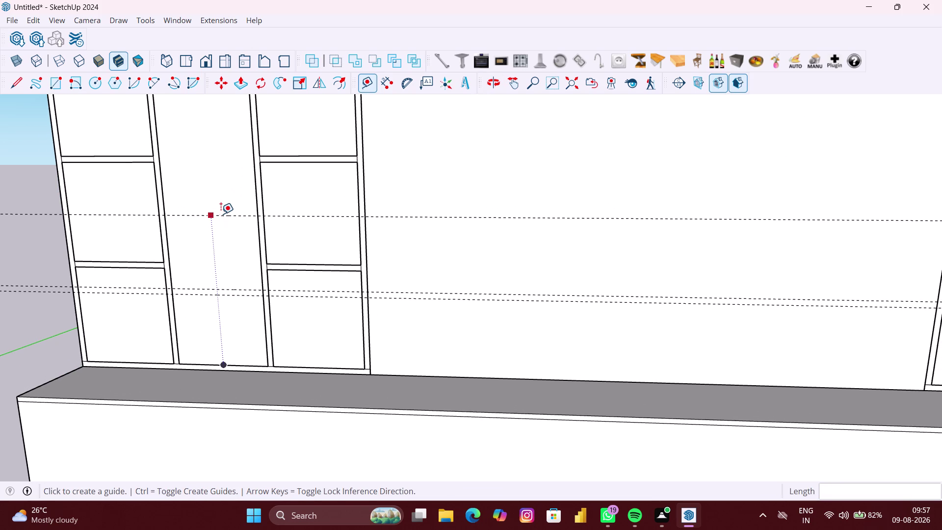
click(222, 214)
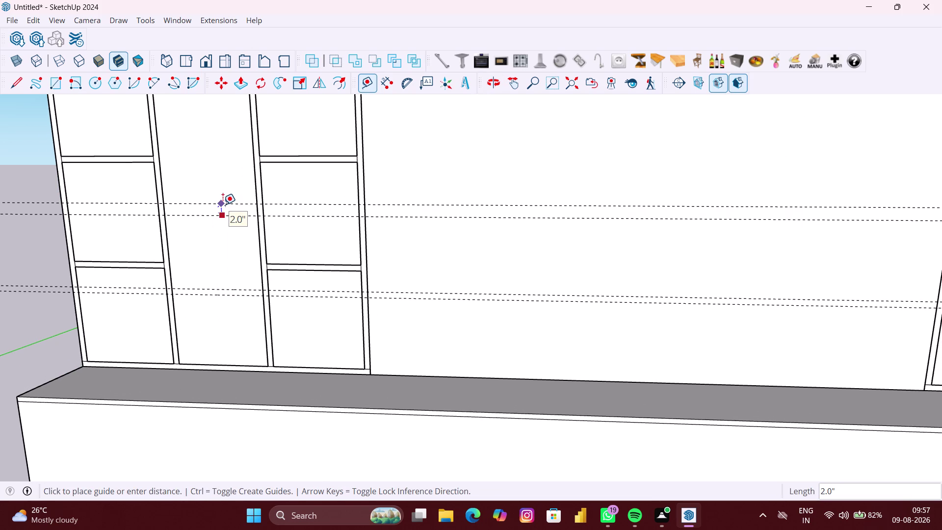
text(1")
key(Return)
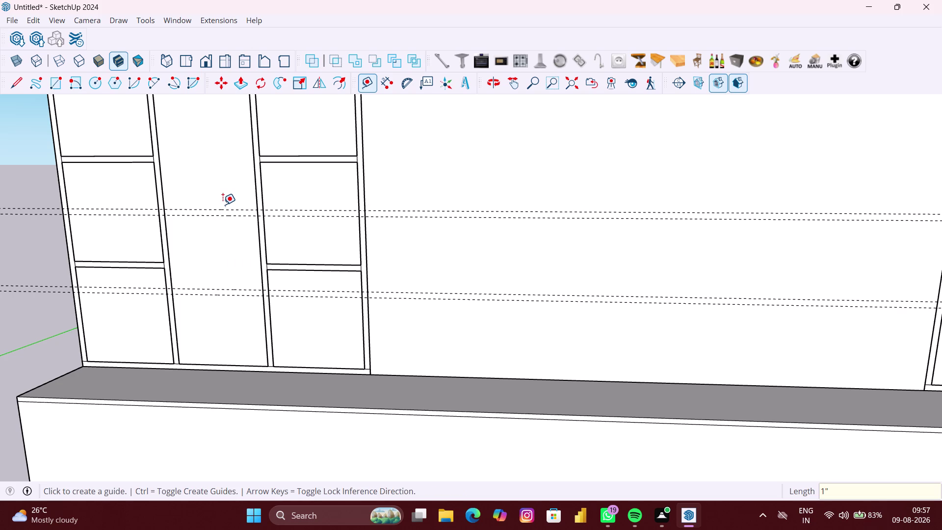
Add the next guide pair: 12.80 inches up, then 1 inch above.
click(224, 209)
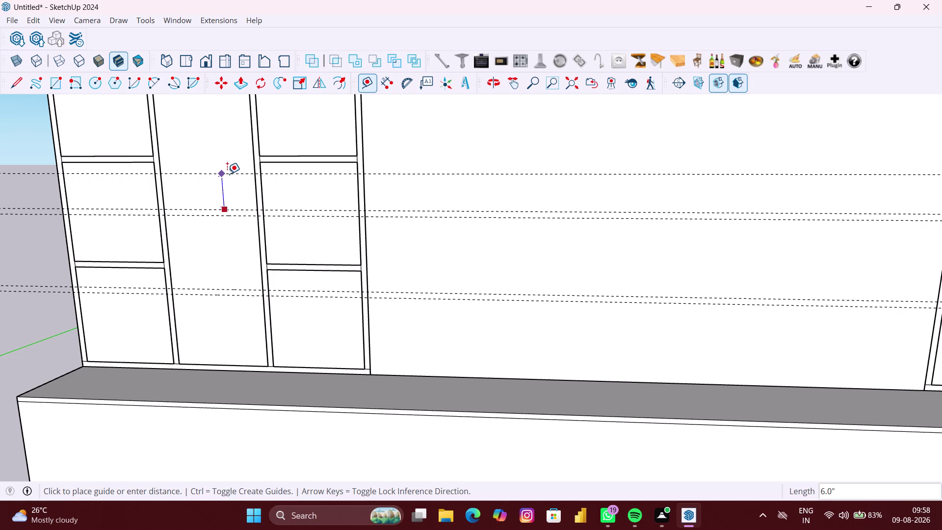
text(12.)
text(80)
key(shift+quotedbl)
key(Return)
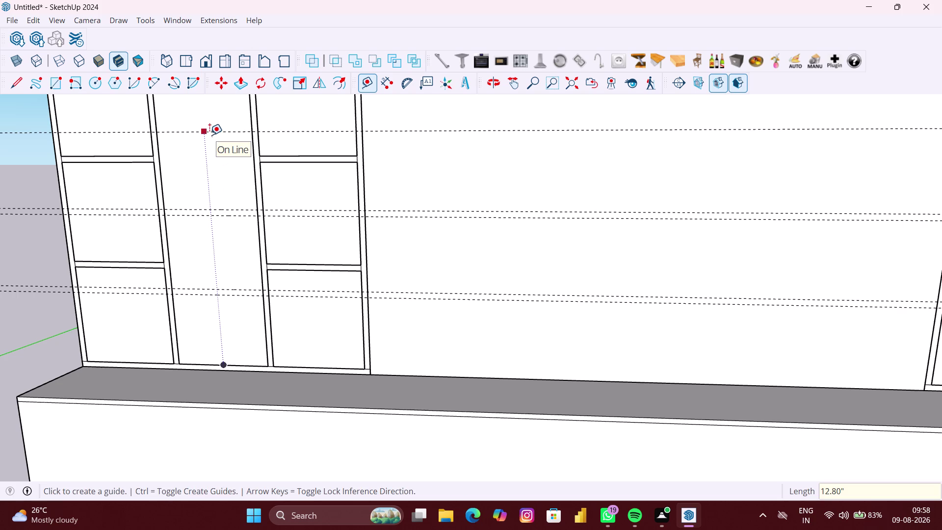
click(223, 133)
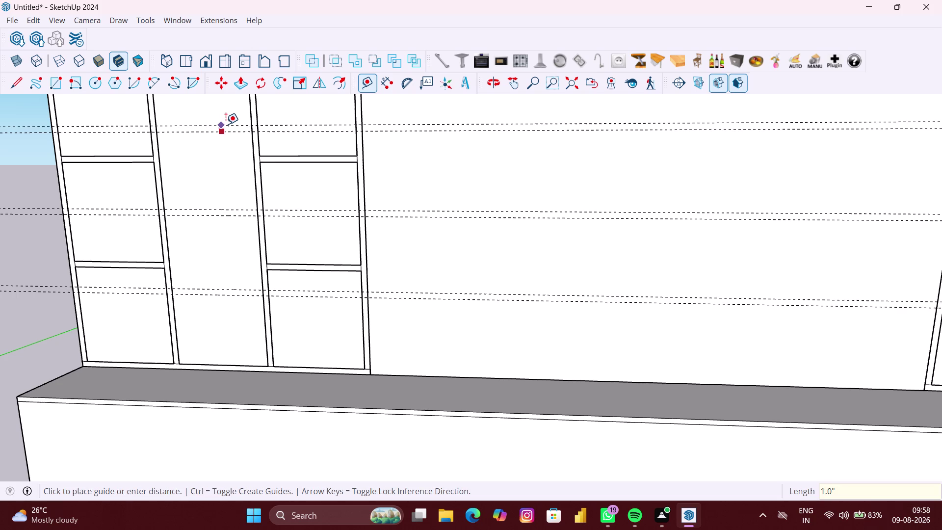
text(1")
key(Return)
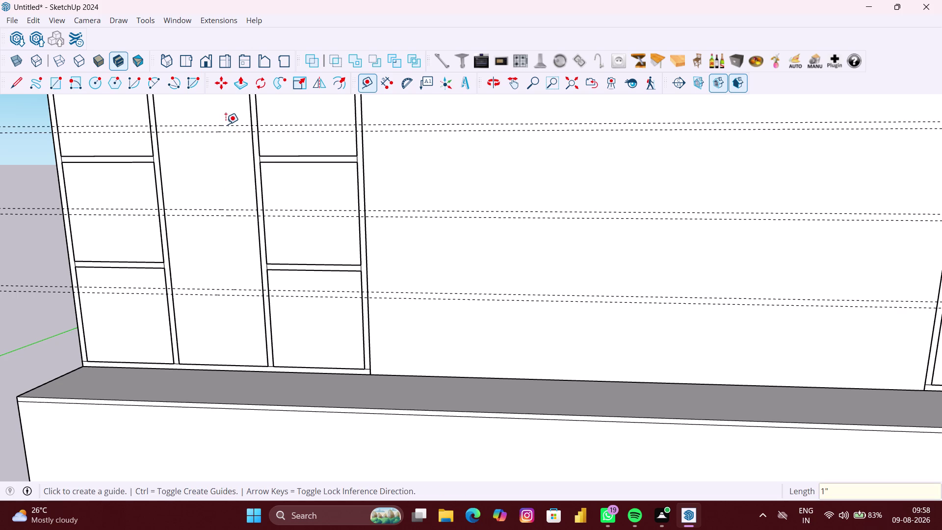
Place a final guide 12.80 inches above the topmost guide.
scroll(down, 3)
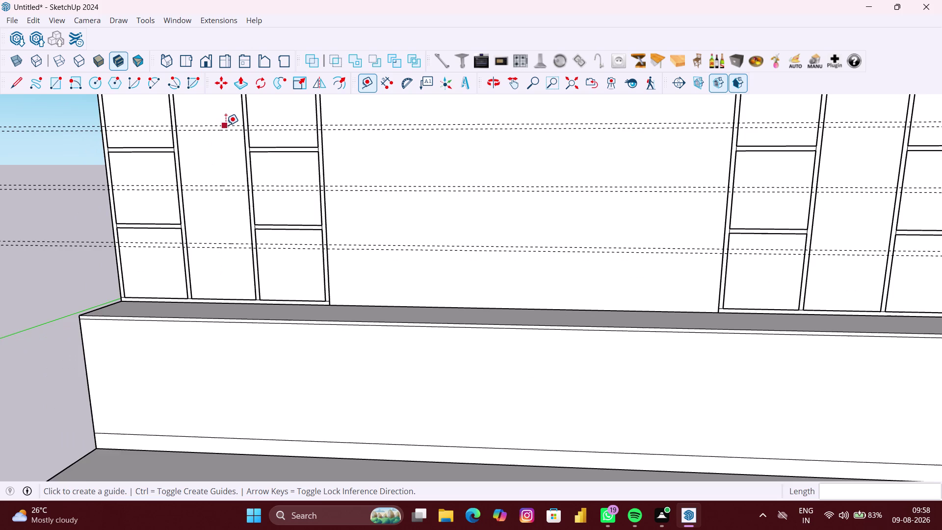
scroll(up, 3)
scroll(up, 3)
click(227, 126)
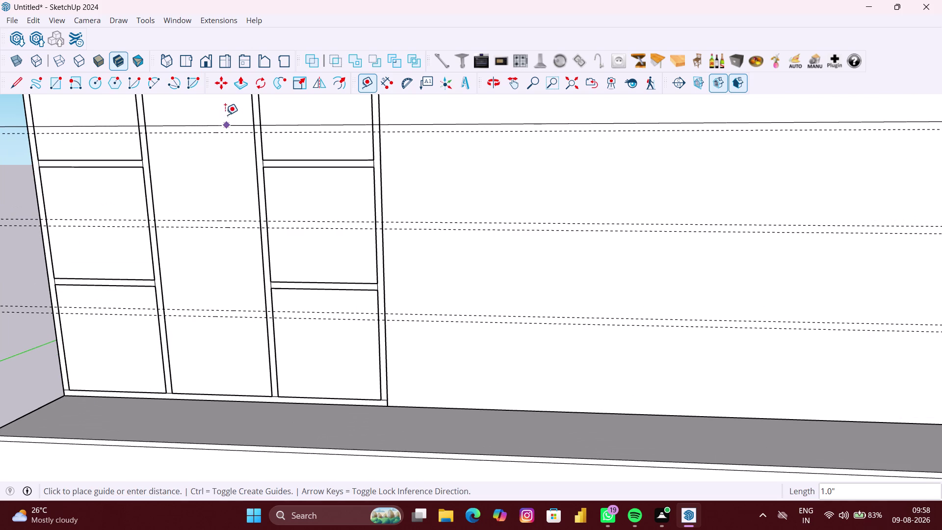
text(12)
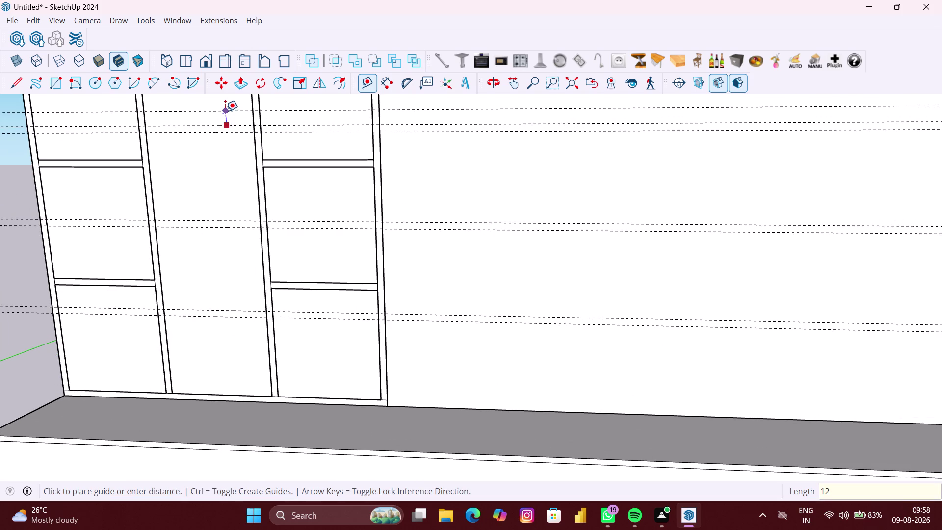
text(.80")
key(Return)
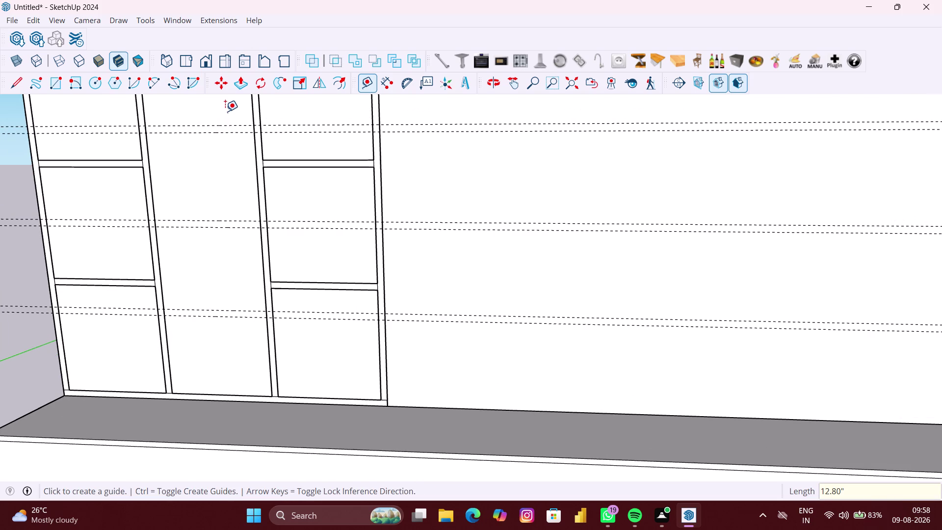
Review the top of the middle column and right-click the selection for grouping options.
scroll(down, 3)
middle_drag(232, 121, 224, 249)
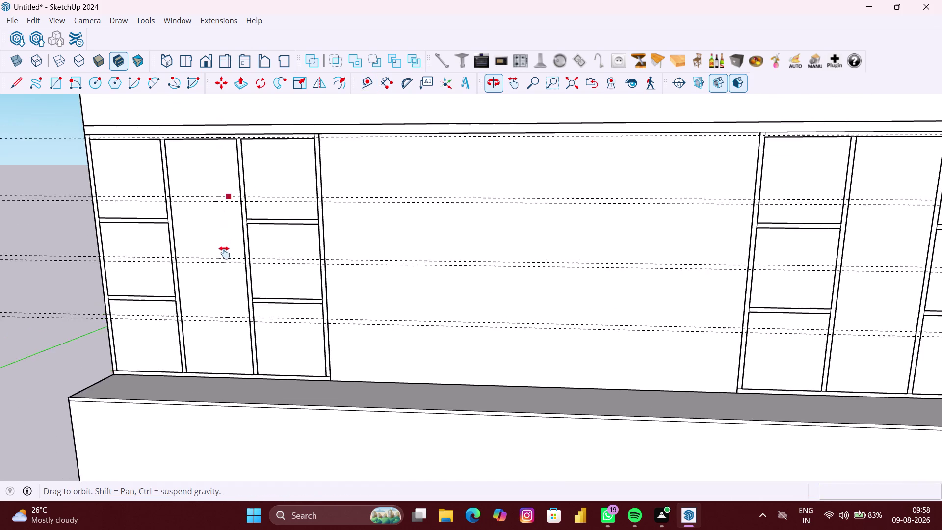
middle_drag(224, 250, 224, 260)
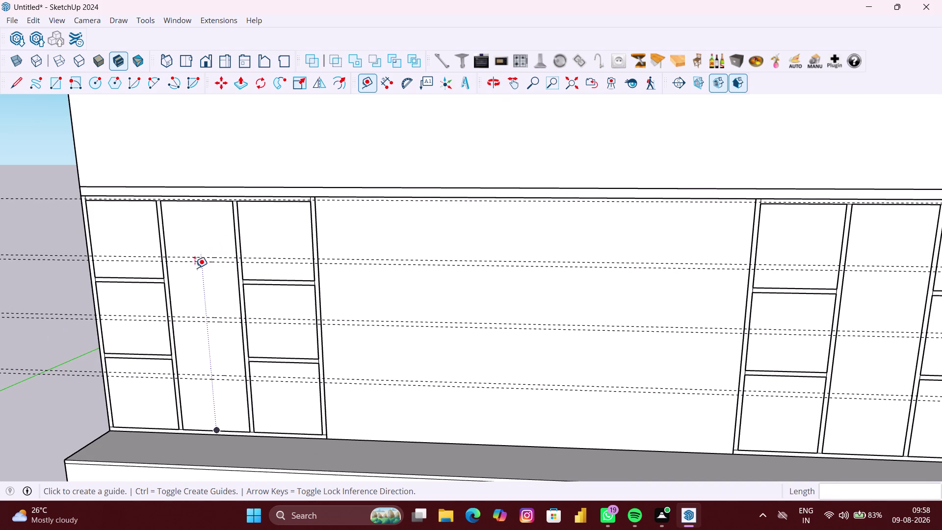
scroll(up, 3)
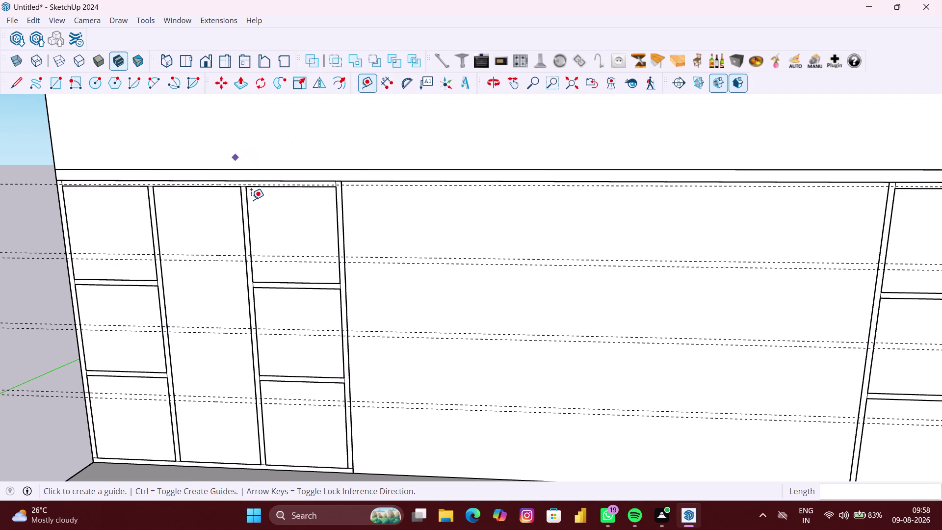
scroll(down, 3)
scroll(up, 3)
scroll(down, 3)
scroll(down, 3)
scroll(down, 3)
scroll(down, 3)
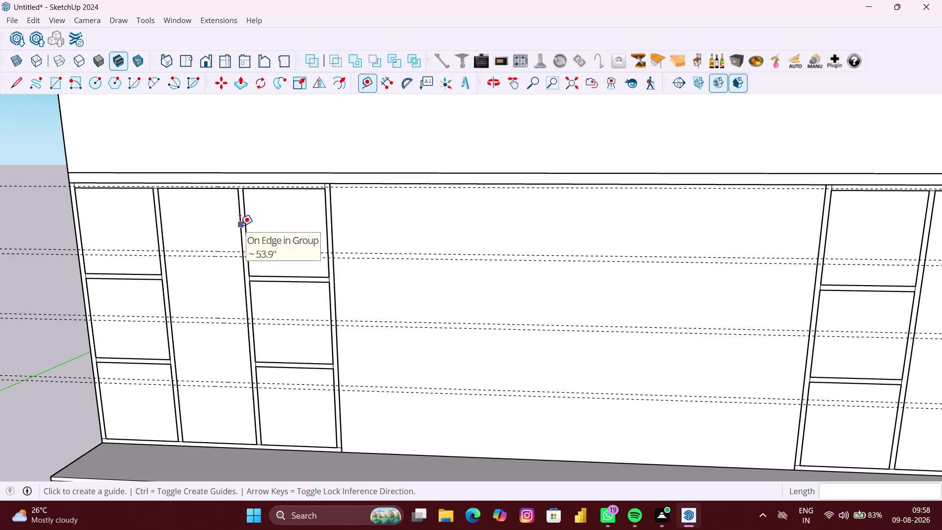
key(space)
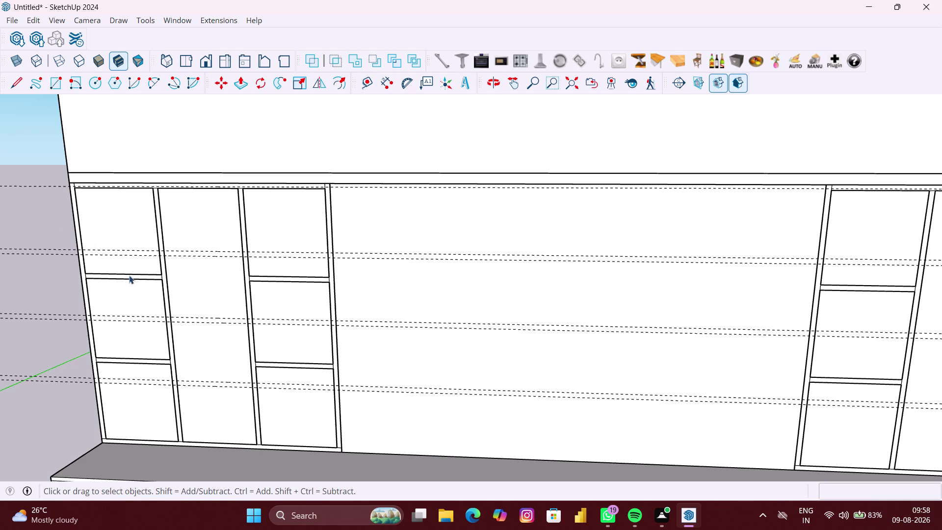
right_click(29, 274)
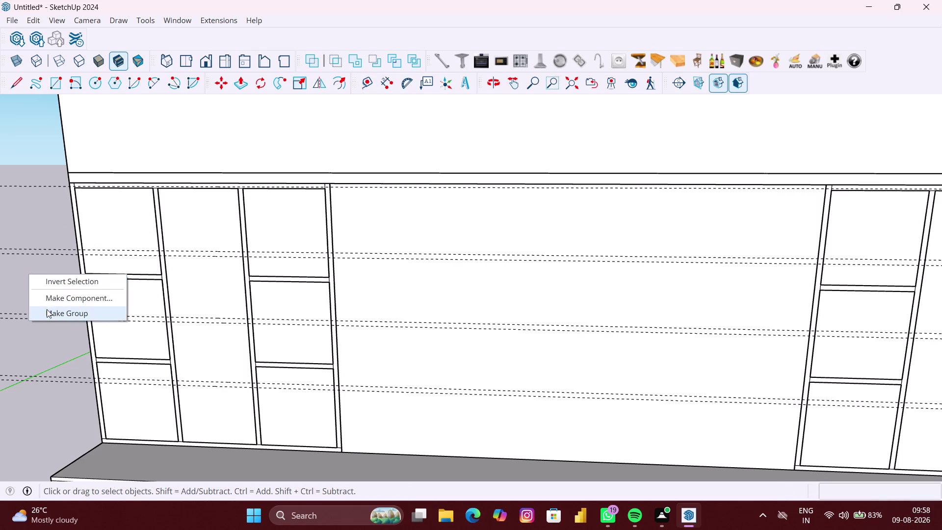
Group the selected geometry and draw the first 1-inch shelf strip across the column.
click(47, 311)
scroll(down, 3)
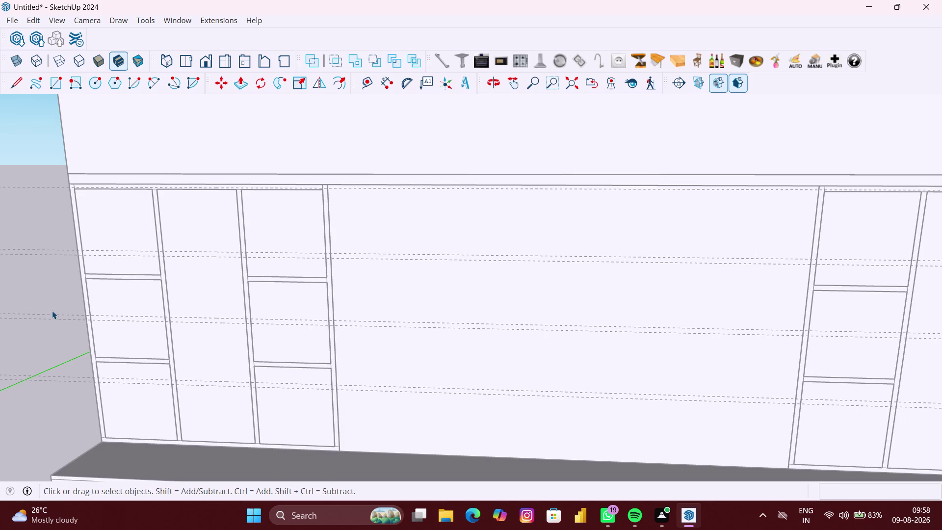
key(r)
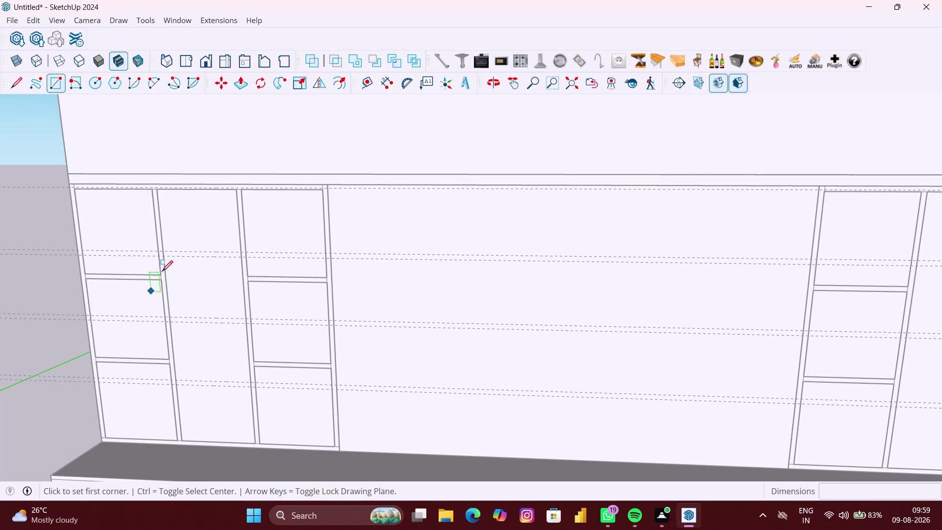
scroll(up, 3)
middle_drag(166, 257, 170, 255)
scroll(up, 3)
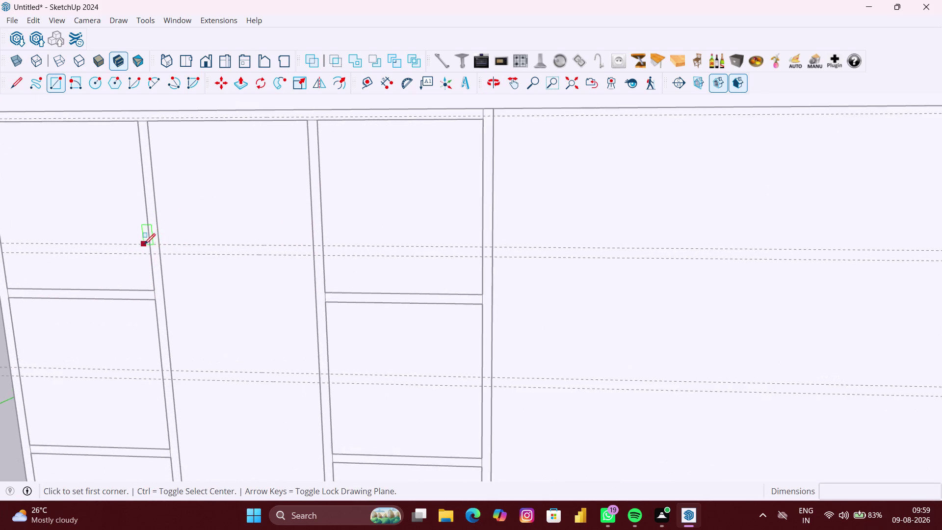
scroll(up, 3)
click(163, 245)
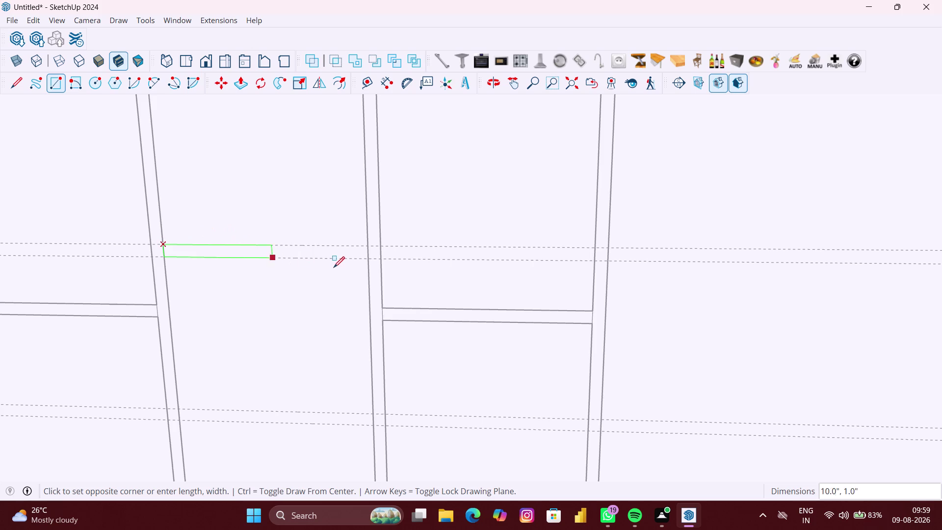
click(365, 261)
scroll(down, 3)
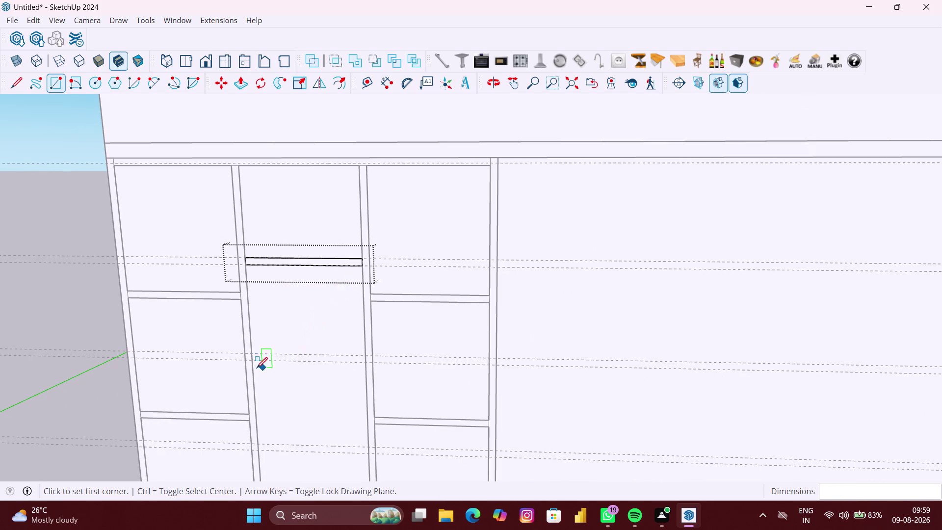
Draw the second and third shelf strips across the left unit's middle column.
scroll(up, 3)
middle_drag(243, 375, 240, 254)
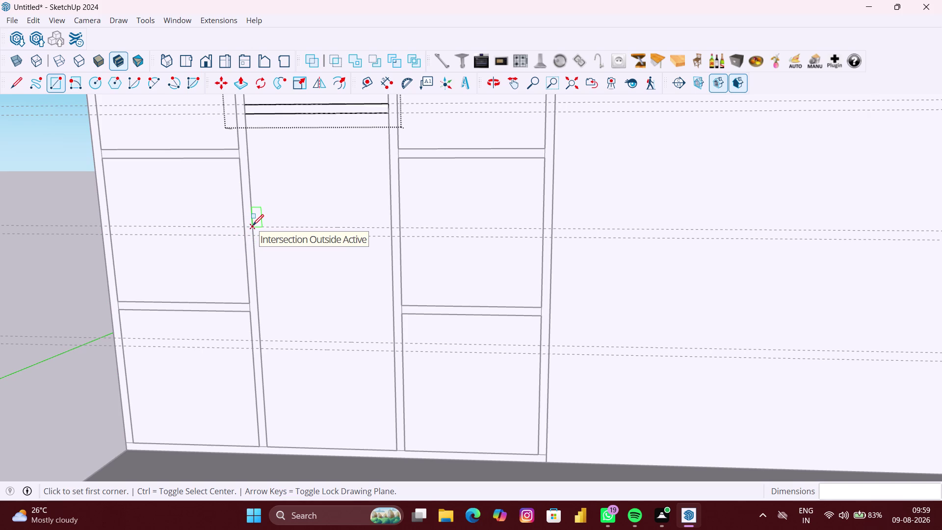
click(253, 225)
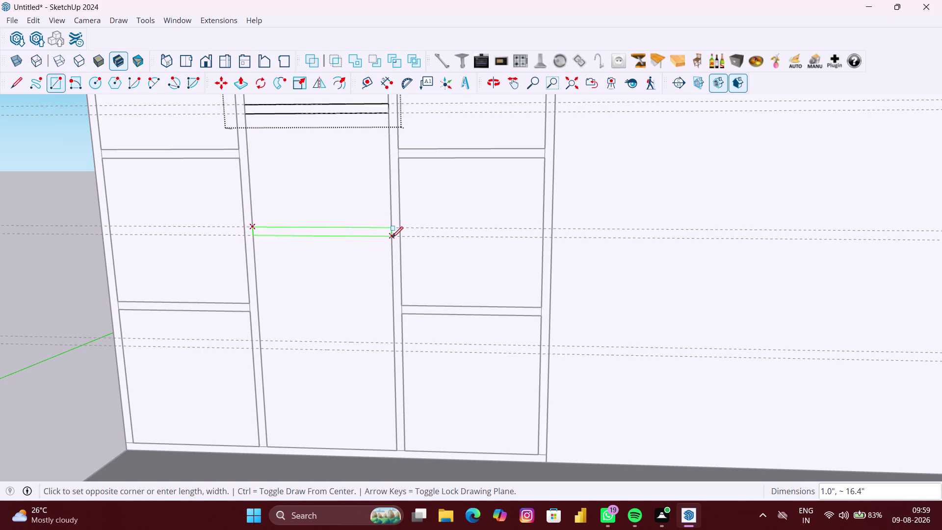
click(392, 238)
scroll(down, 3)
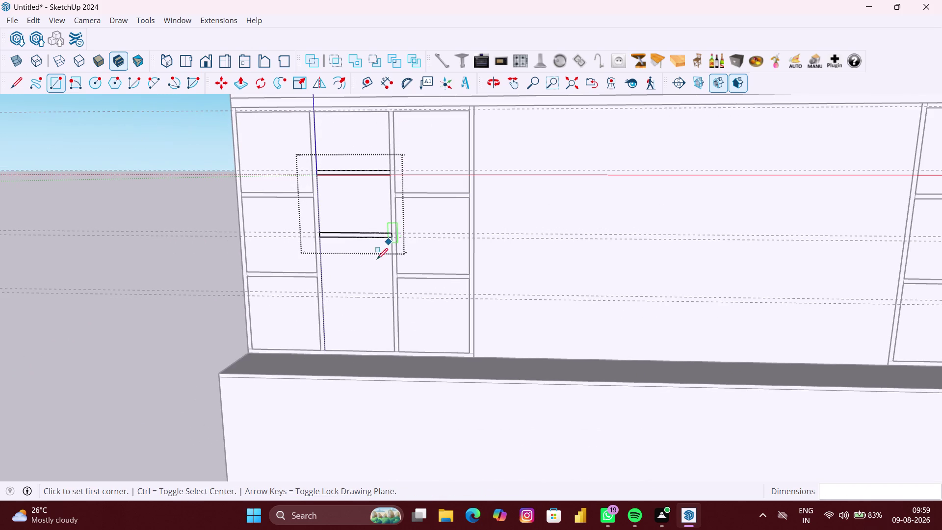
scroll(up, 3)
scroll(up, 3)
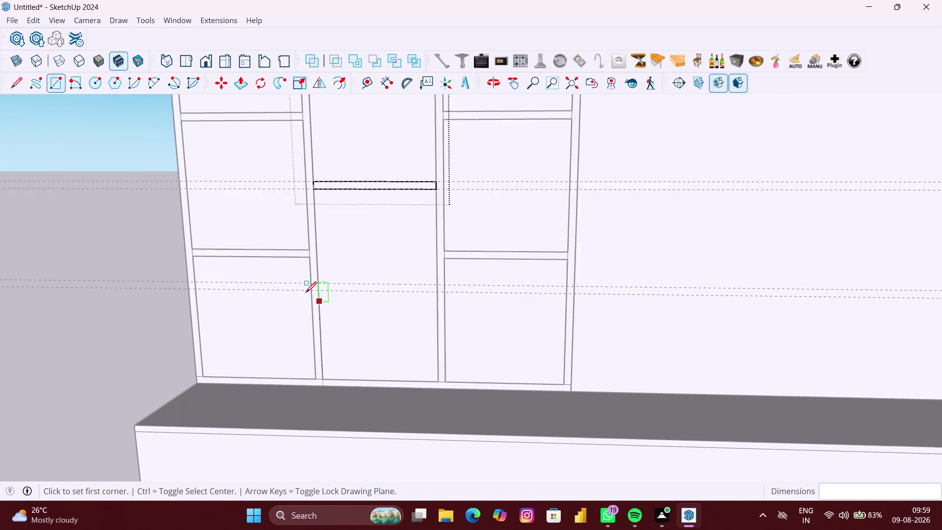
scroll(up, 3)
click(329, 272)
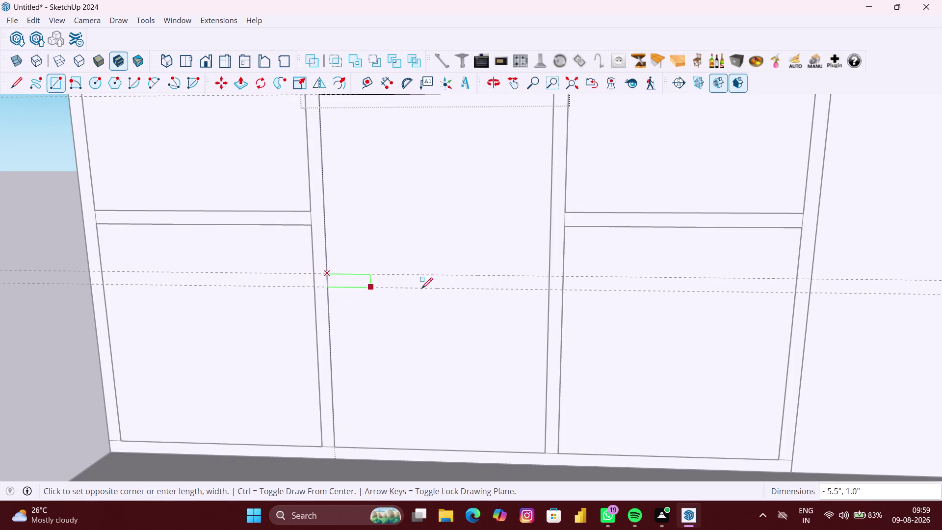
click(548, 293)
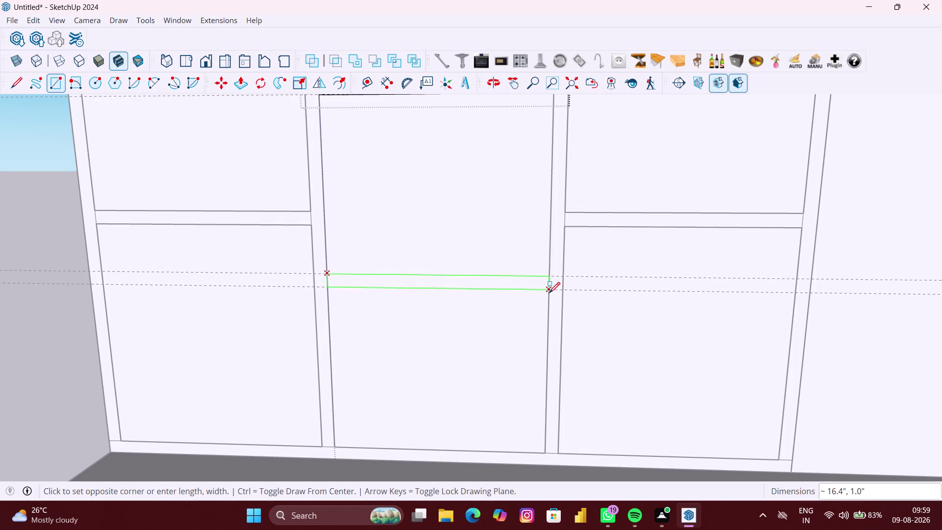
scroll(down, 3)
middle_drag(549, 293, 429, 287)
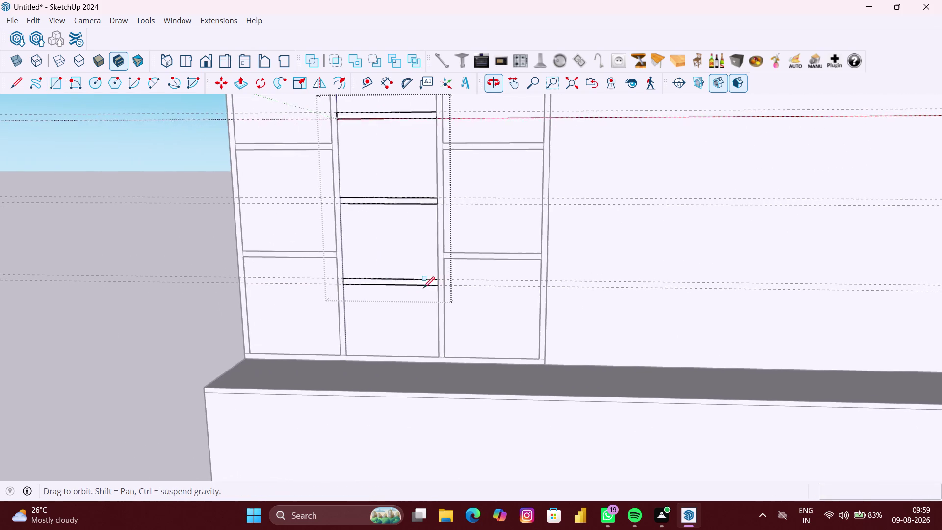
Draw the first 1-inch shelf strip across the right unit's middle column.
scroll(down, 3)
middle_drag(578, 281, 363, 286)
scroll(up, 3)
scroll(up, 3)
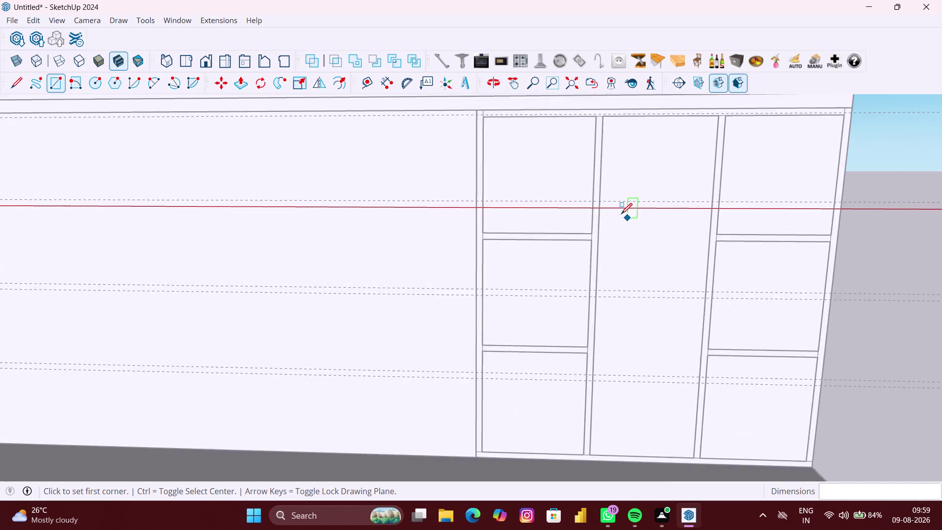
scroll(up, 3)
scroll(up, 3)
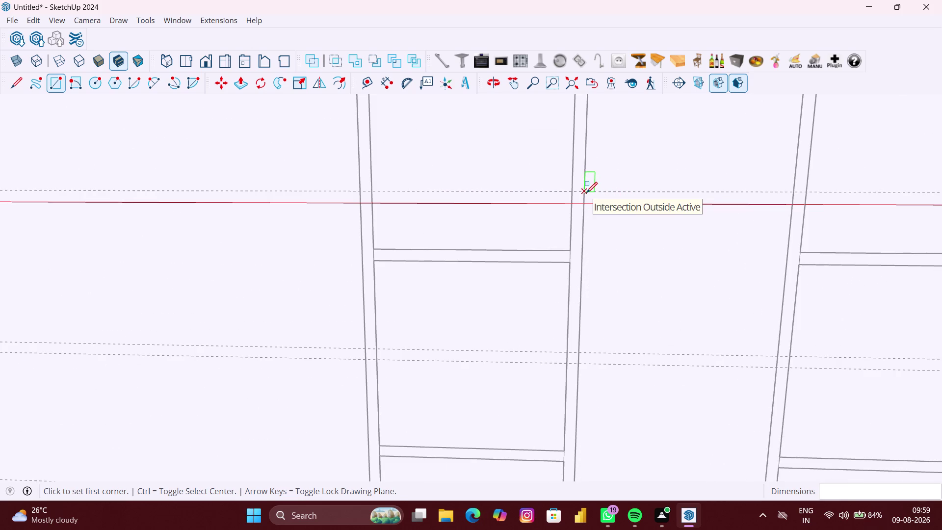
click(586, 193)
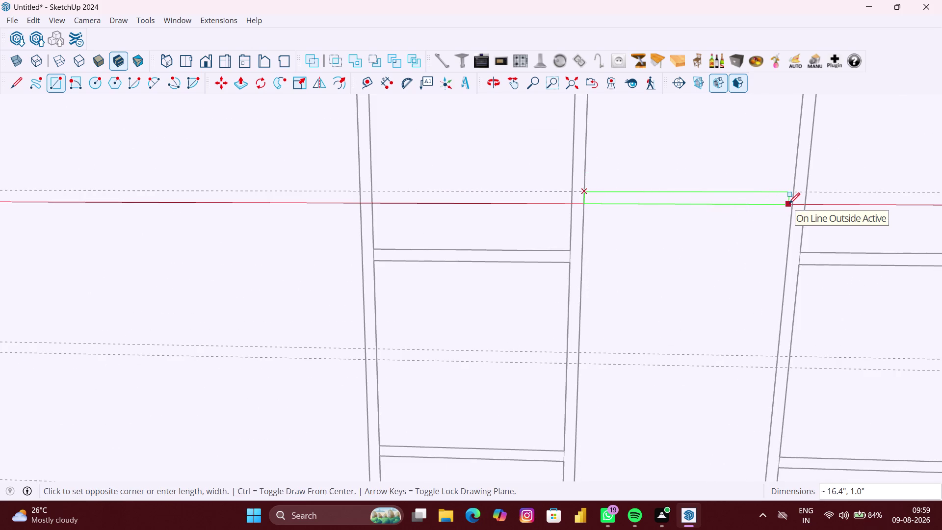
click(791, 204)
scroll(down, 3)
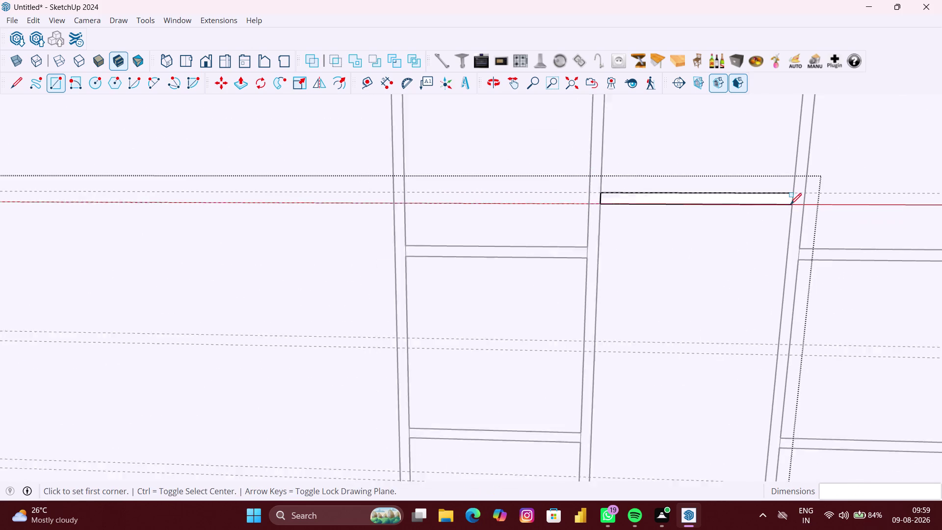
scroll(down, 3)
Draw the second and third shelf strips across the right column, then view the whole panel.
middle_drag(727, 291, 650, 213)
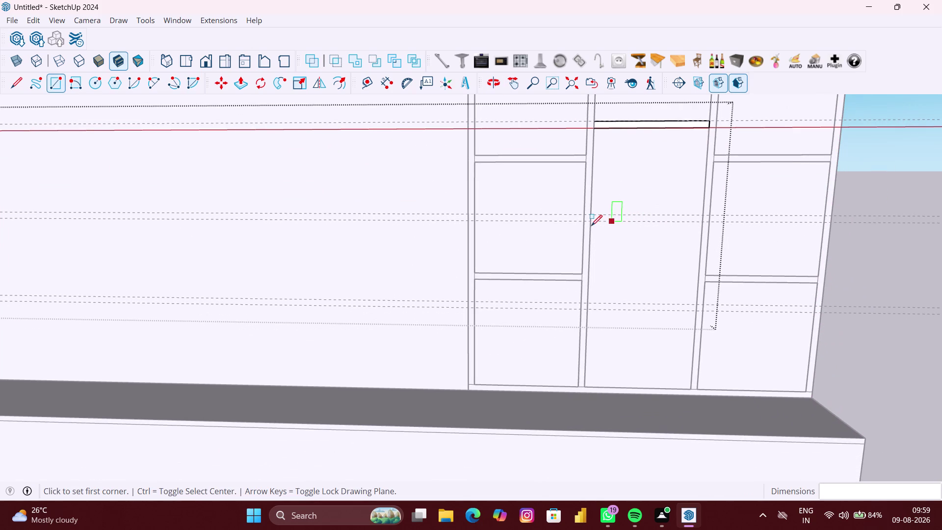
scroll(up, 3)
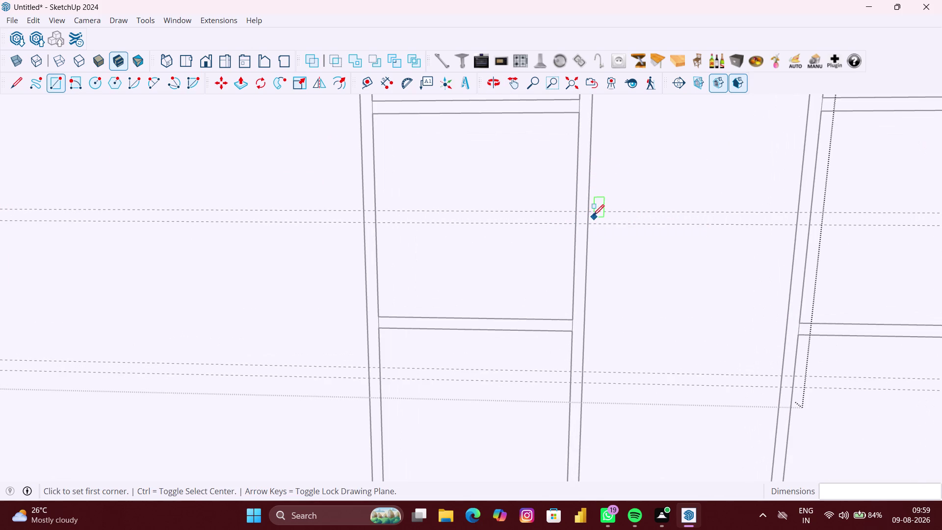
click(589, 212)
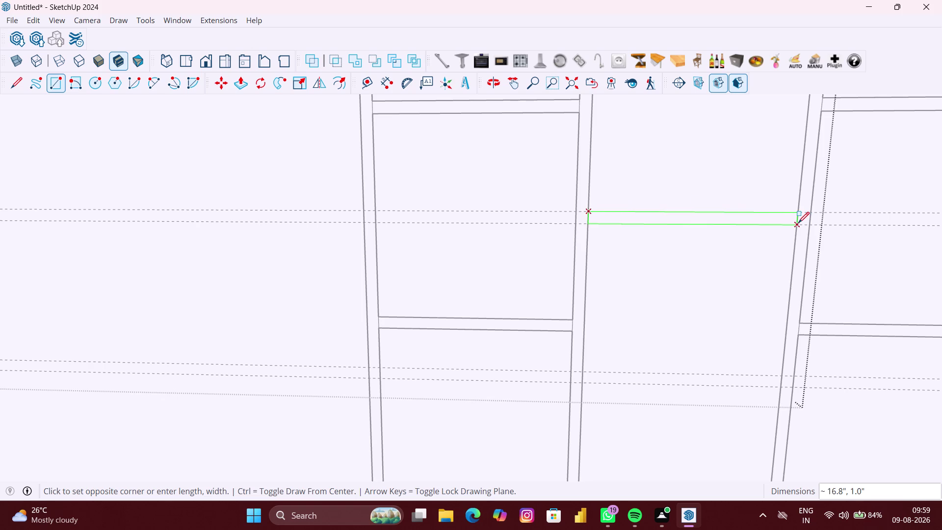
click(798, 222)
scroll(down, 3)
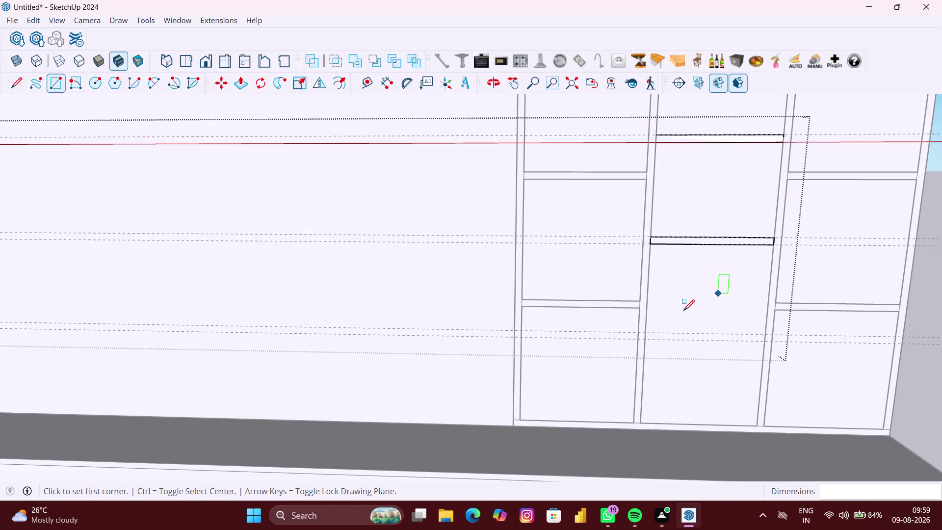
scroll(up, 3)
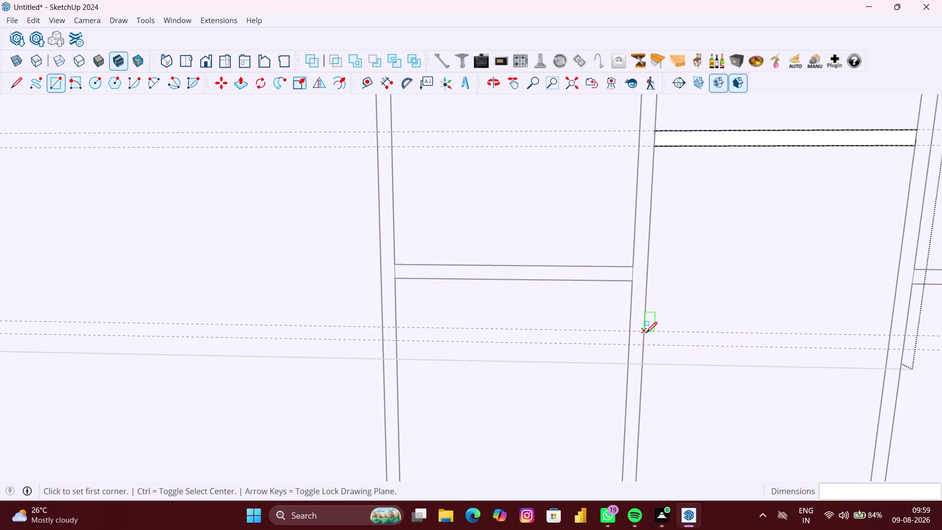
click(646, 332)
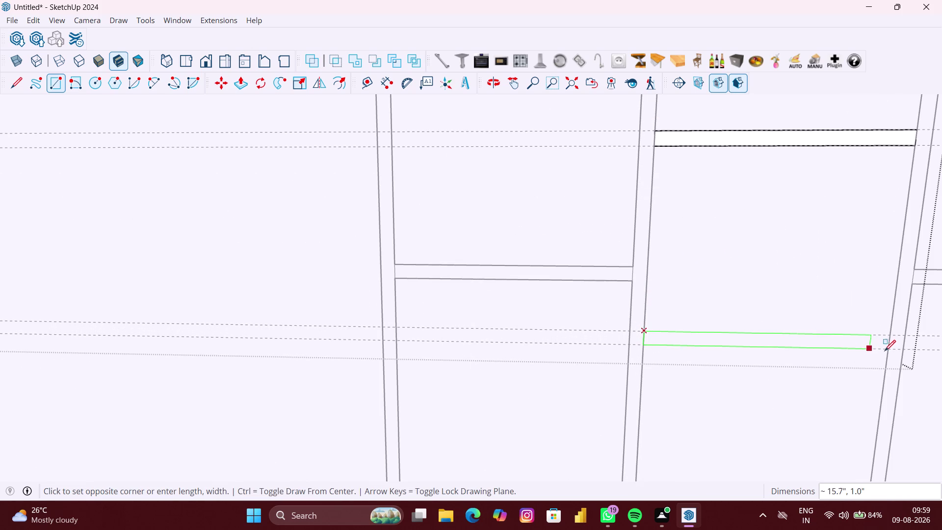
click(887, 352)
scroll(down, 3)
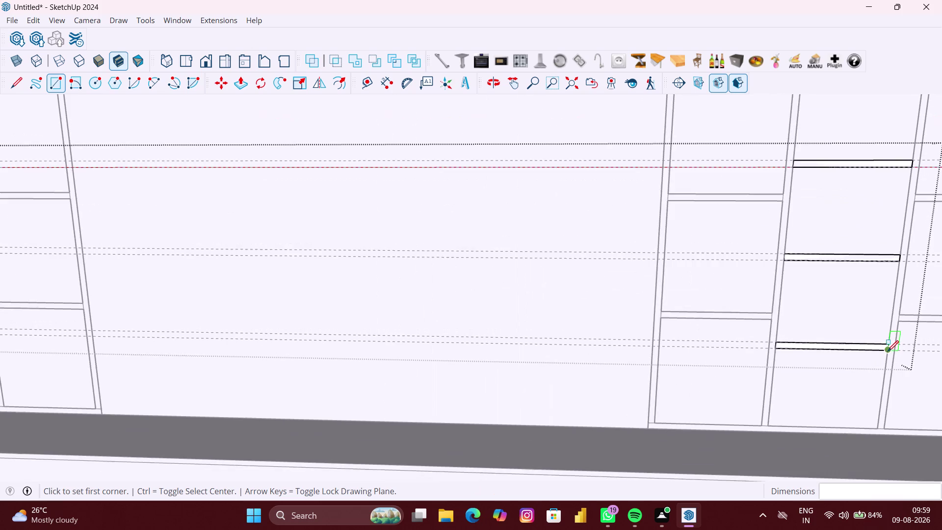
scroll(down, 3)
scroll(down, 3)
middle_drag(845, 338, 571, 320)
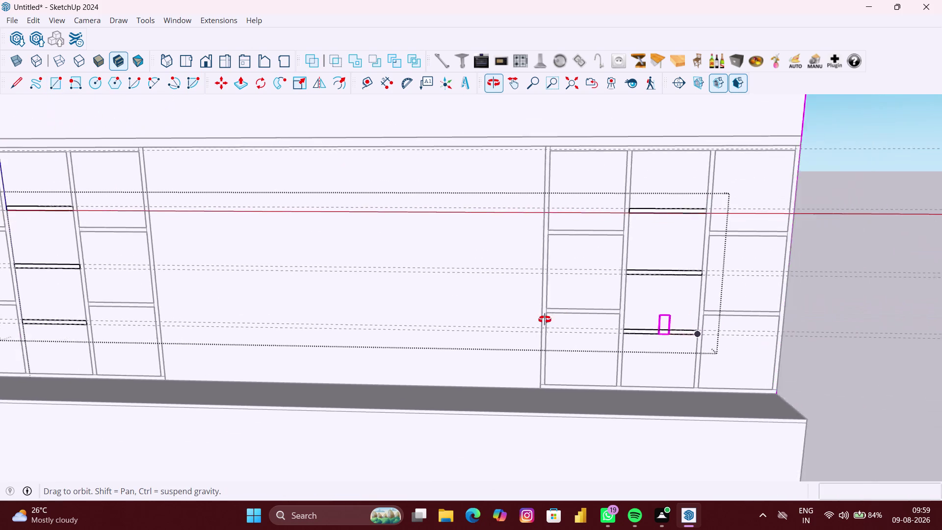
middle_drag(571, 320, 544, 319)
key(space)
click(934, 365)
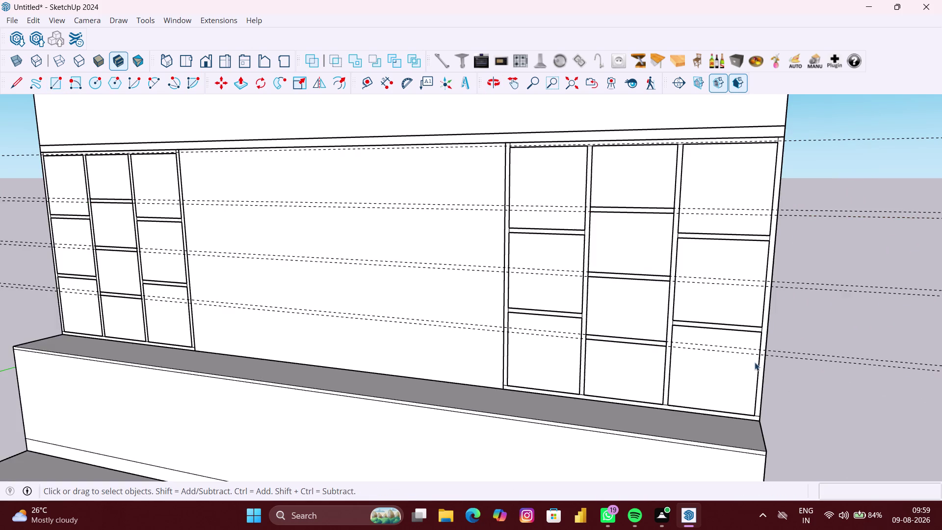
scroll(up, 3)
click(619, 338)
scroll(up, 3)
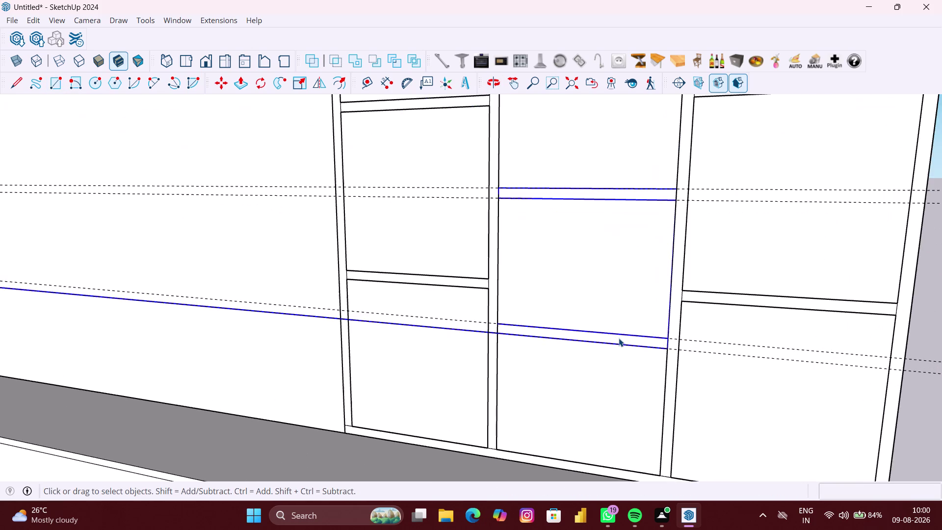
double_click(619, 338)
scroll(up, 3)
click(614, 298)
scroll(down, 3)
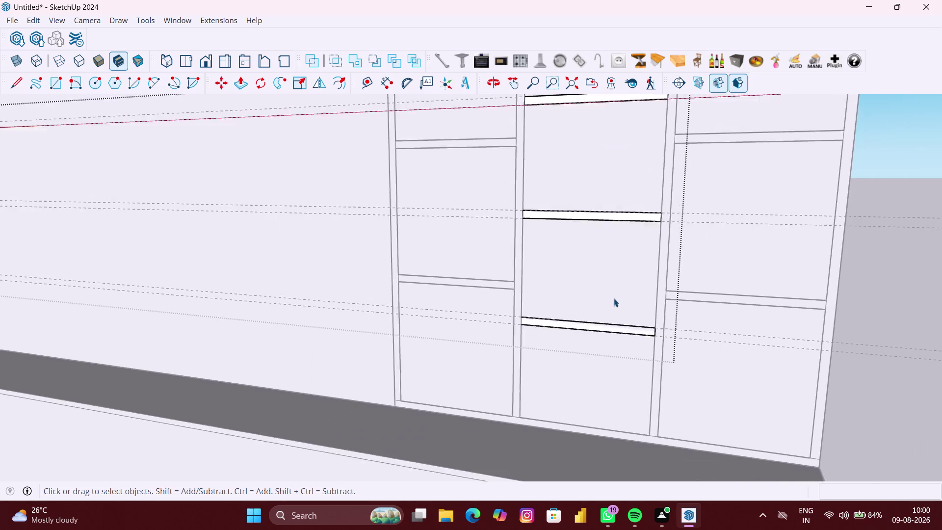
scroll(down, 3)
click(615, 237)
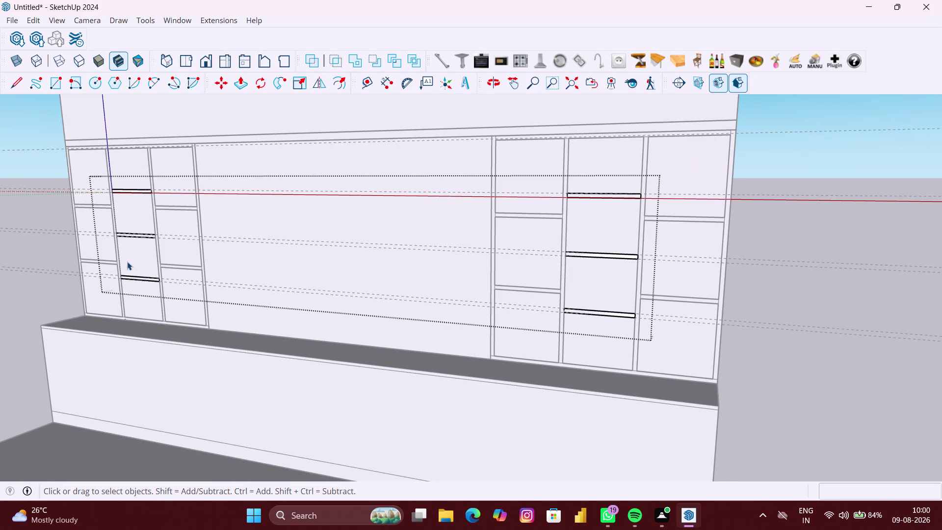
click(127, 261)
click(135, 215)
key(space)
click(878, 347)
scroll(up, 3)
scroll(up, 3)
scroll(down, 3)
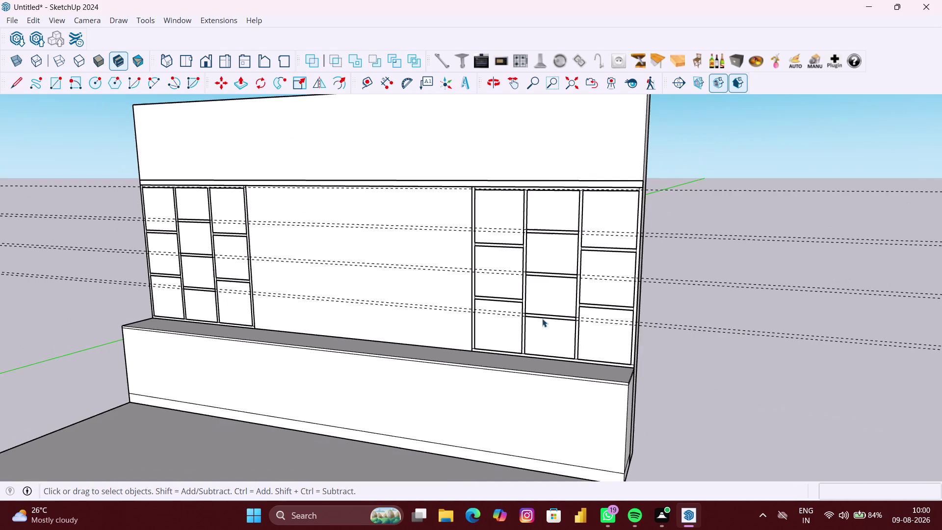
middle_drag(543, 319, 679, 328)
scroll(up, 3)
scroll(down, 3)
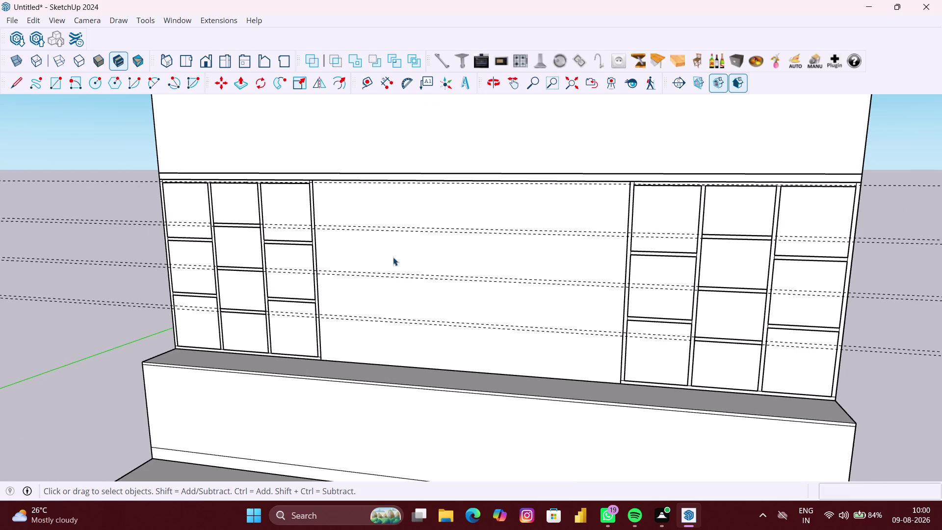
scroll(down, 3)
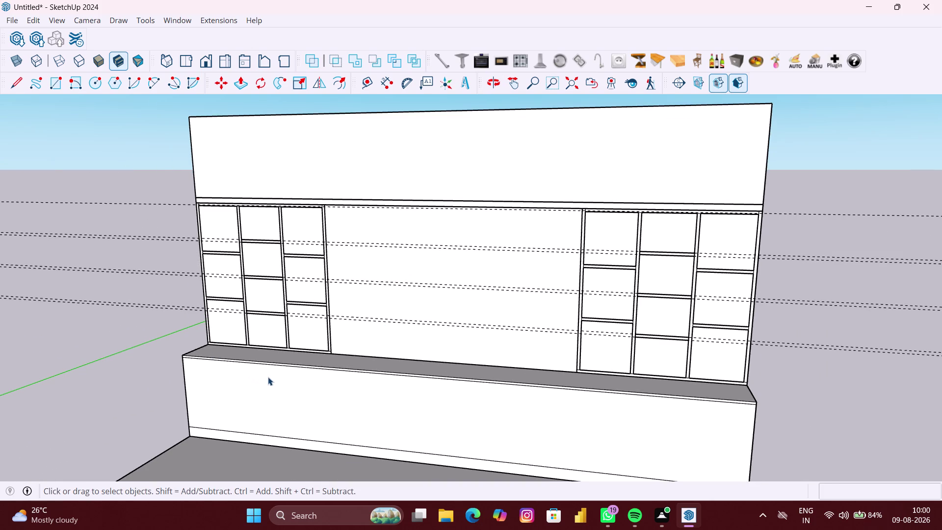